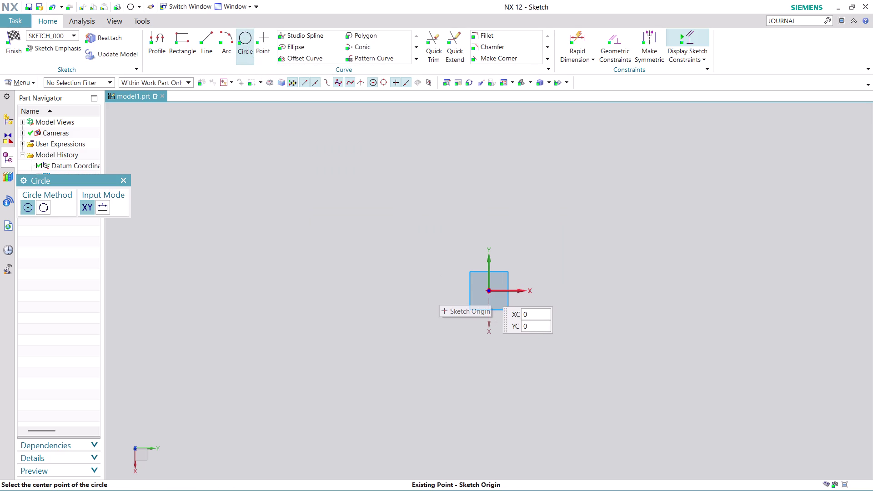
Draw an 84 mm diameter circle (entered as 42*2) centred on the sketch origin.
click(488, 289)
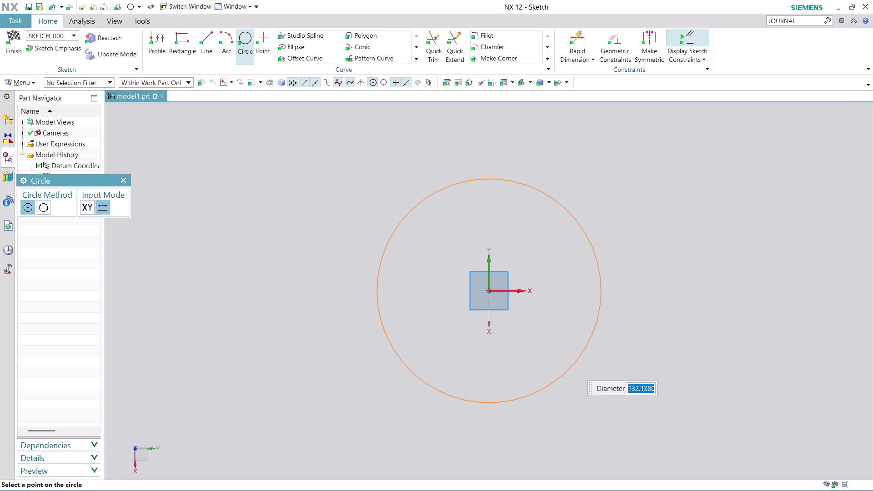
key(4)
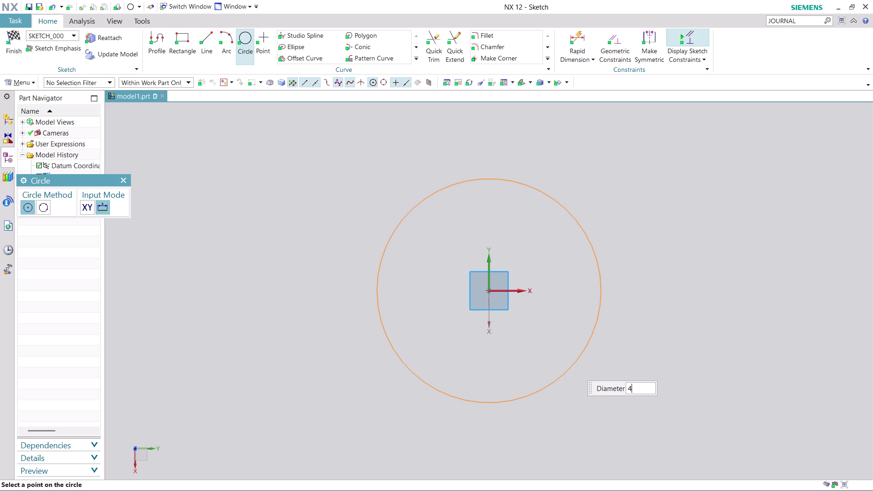
key(2)
key(asterisk)
key(2)
key(Return)
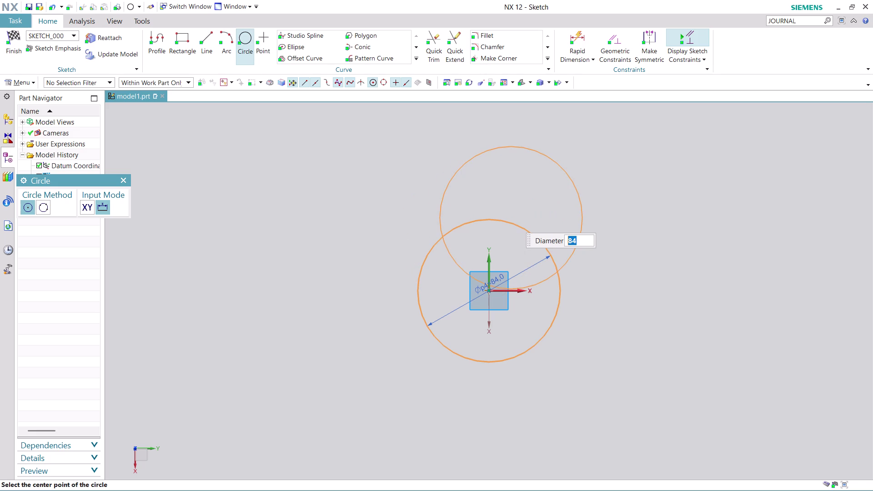
key(Escape)
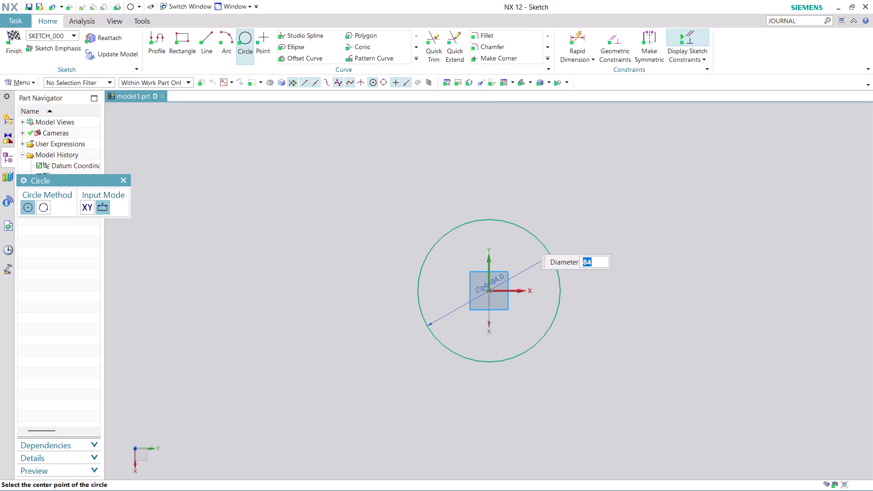
Add a concentric 28 mm circle on the large circle's centre.
click(489, 290)
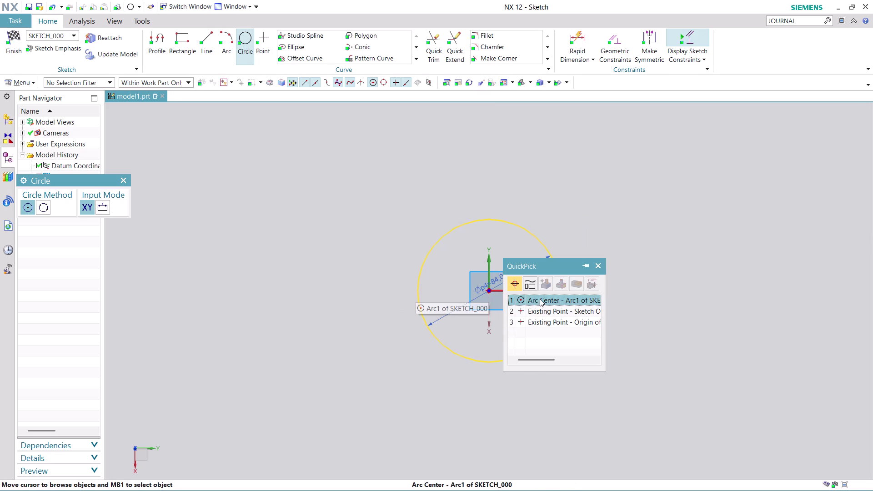
click(539, 299)
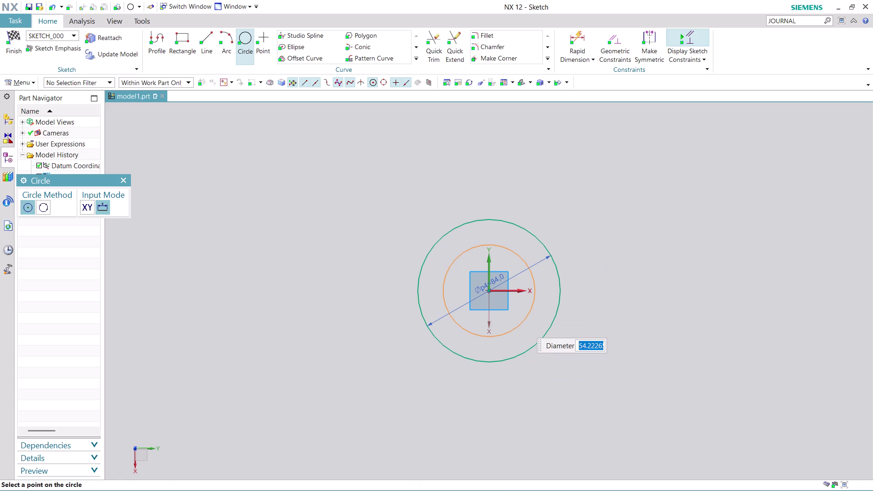
text(28)
key(Return)
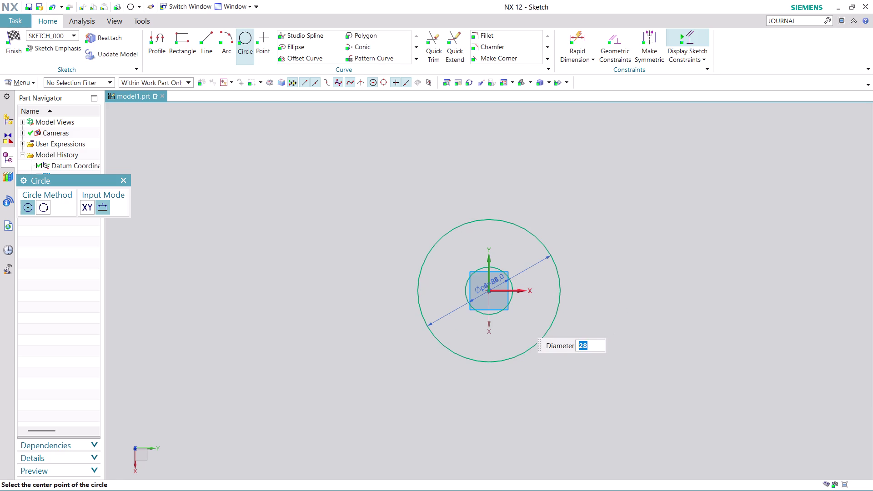
scroll(up, 3)
Place two 34 mm (17*2) circles below-left and below-right of the large circle.
scroll(up, 3)
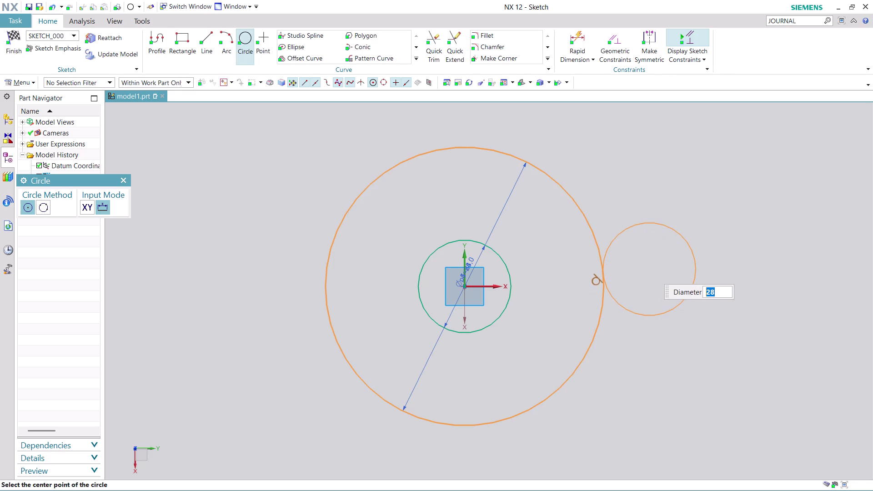
scroll(down, 3)
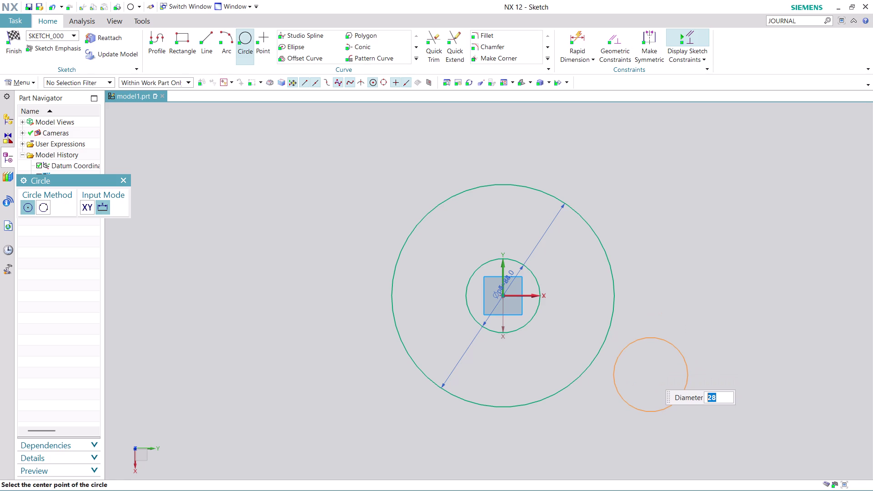
scroll(down, 3)
middle_drag(656, 372, 652, 369)
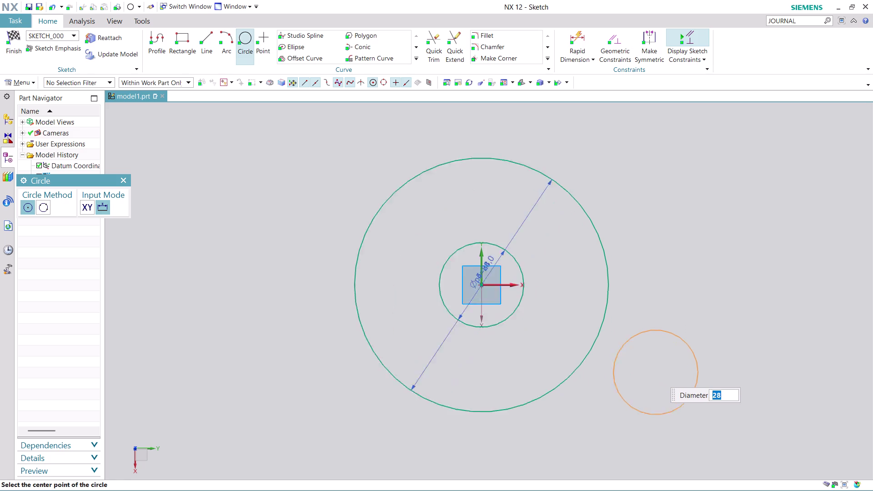
middle_drag(652, 369, 656, 366)
middle_drag(656, 365, 630, 316)
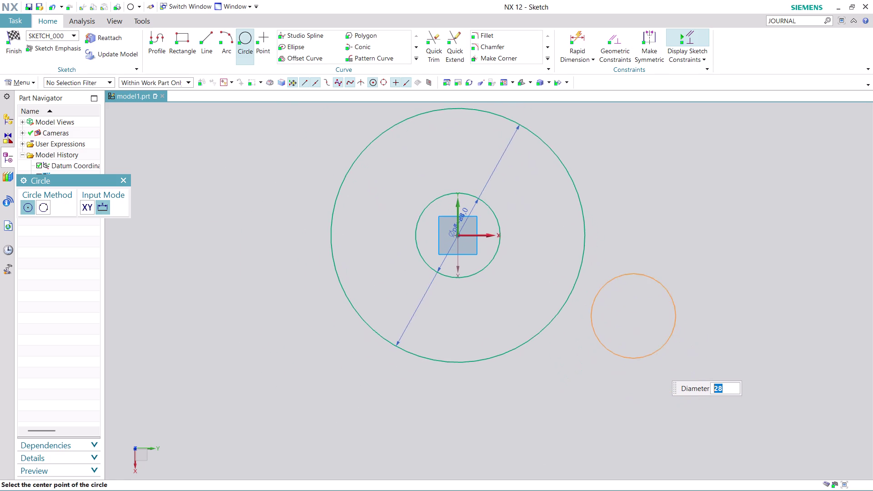
middle_drag(630, 316, 645, 266)
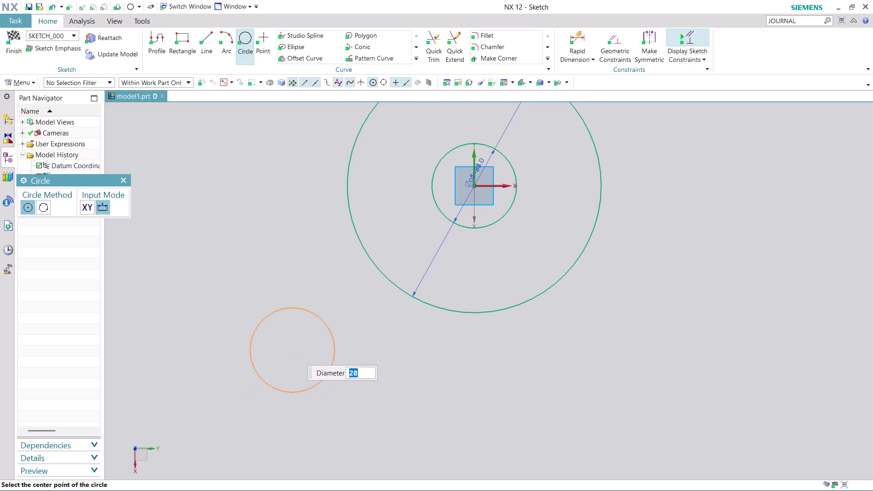
key(1)
text(7*)
key(2)
key(Return)
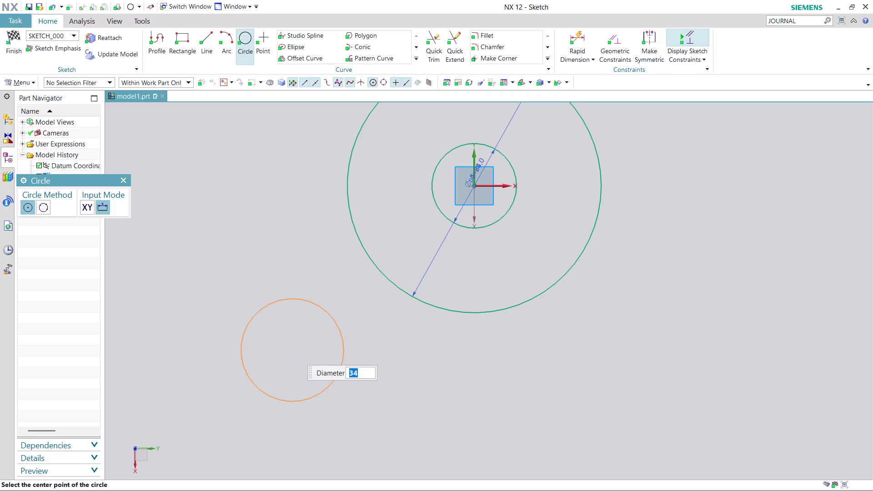
click(292, 350)
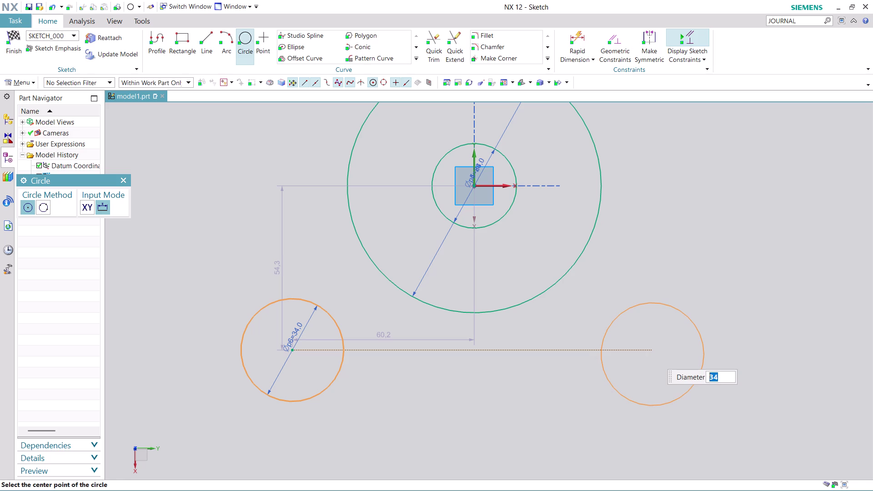
click(653, 354)
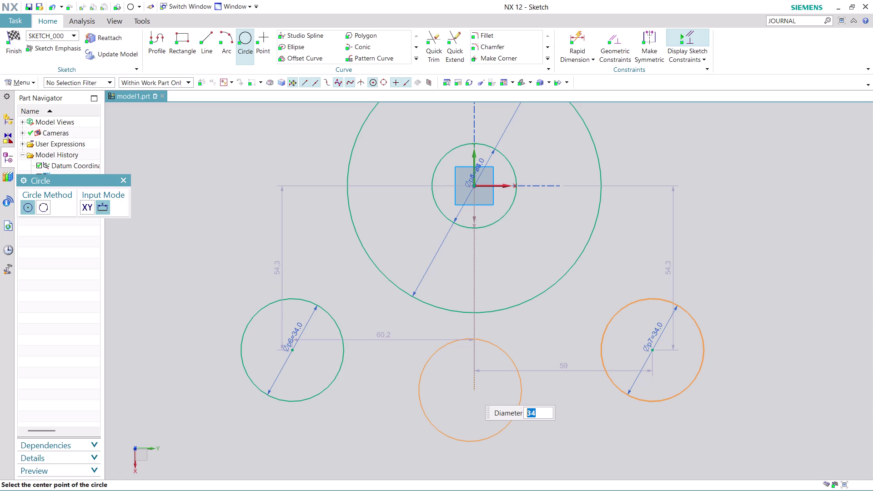
Try a 50 mm (25*2) extra bottom circle, abandon it, and recentre the view.
text(25)
text(*)
key(2)
key(Return)
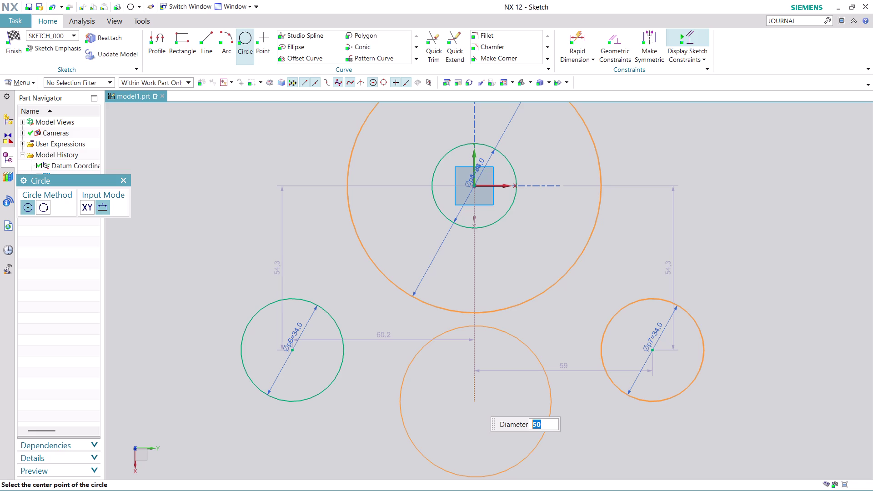
key(Escape)
scroll(down, 3)
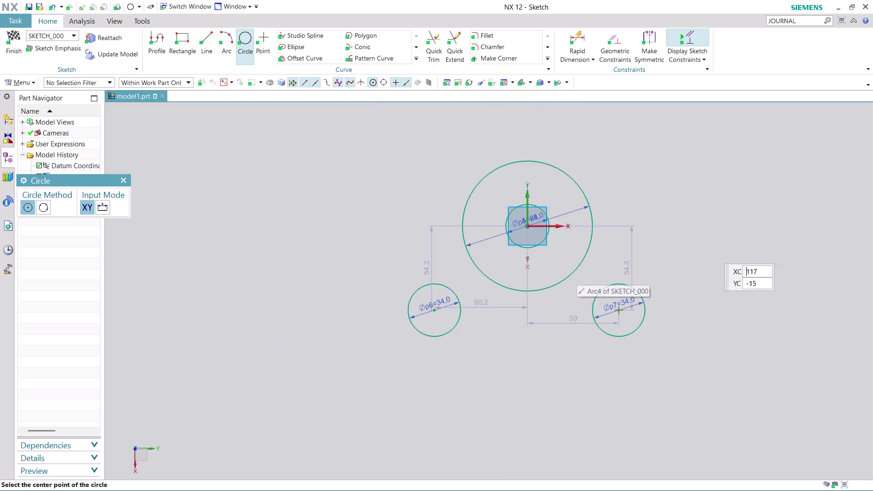
scroll(up, 3)
scroll(down, 3)
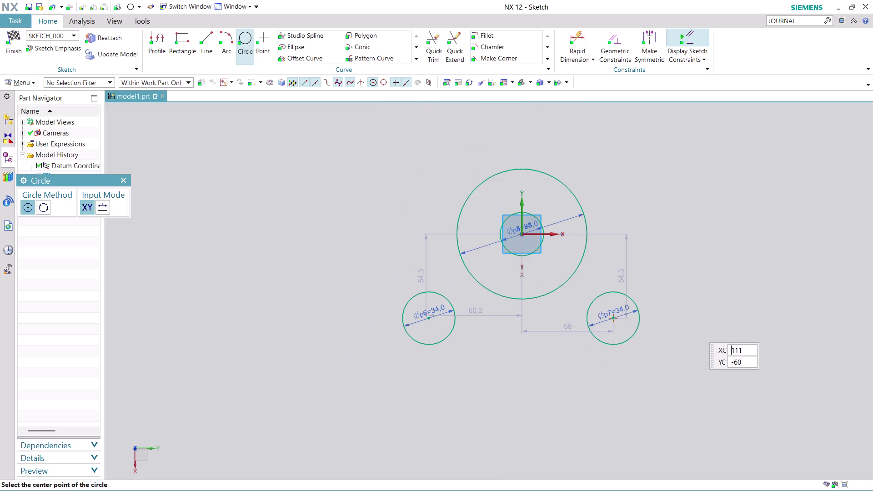
middle_drag(685, 316, 624, 280)
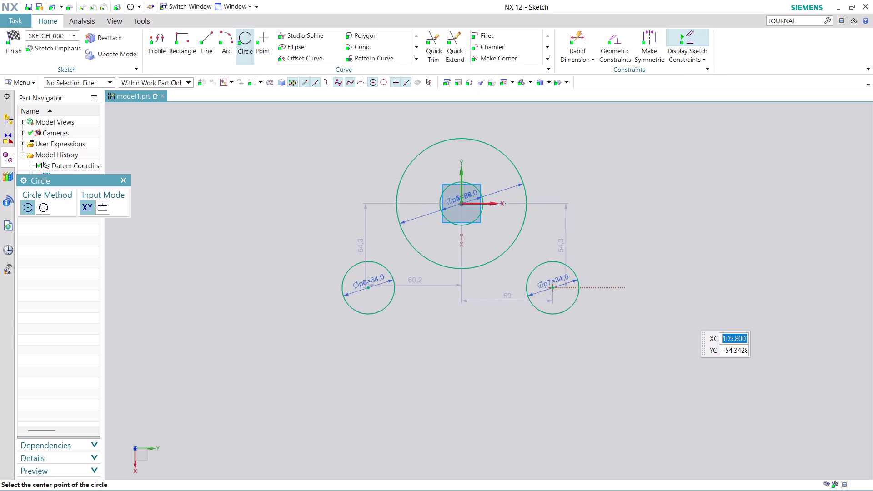
middle_drag(624, 280, 622, 292)
scroll(up, 3)
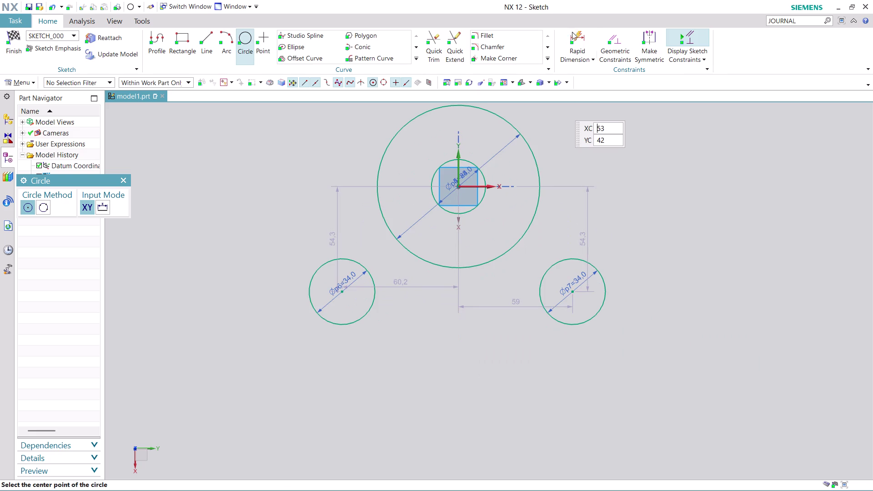
click(573, 34)
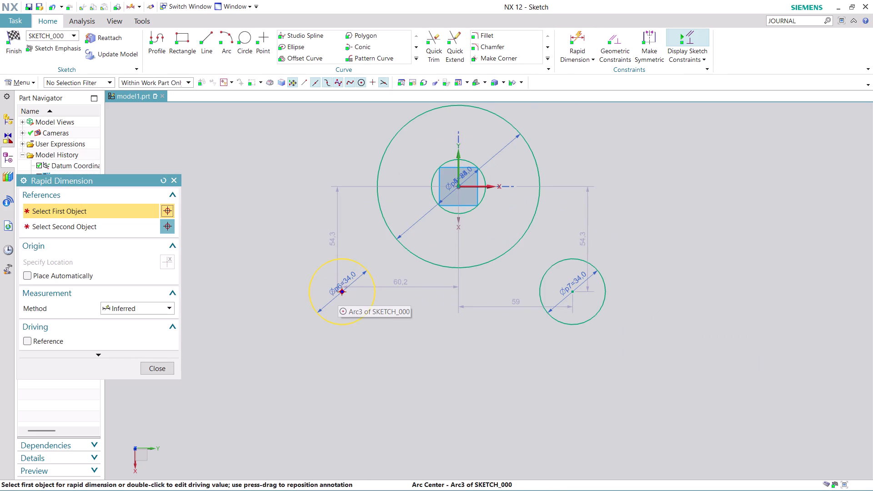
Dimension the centre spacing between the two 34 mm circles as 84.
click(340, 293)
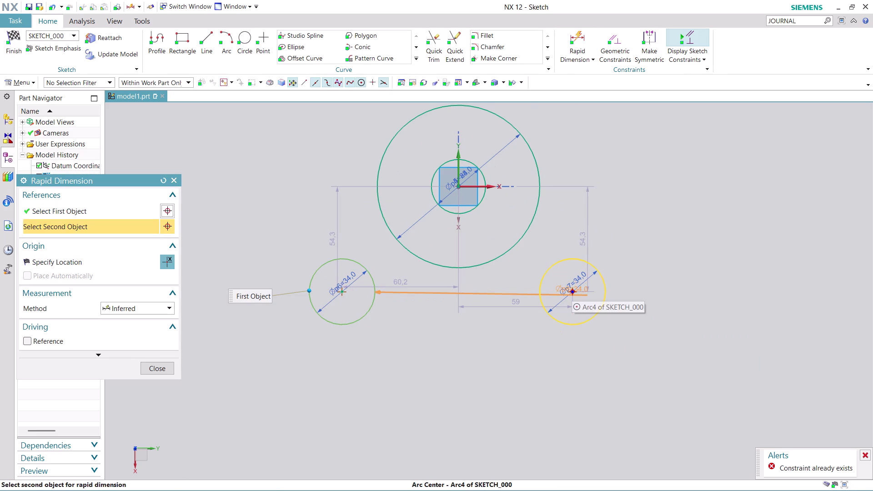
click(571, 289)
click(474, 374)
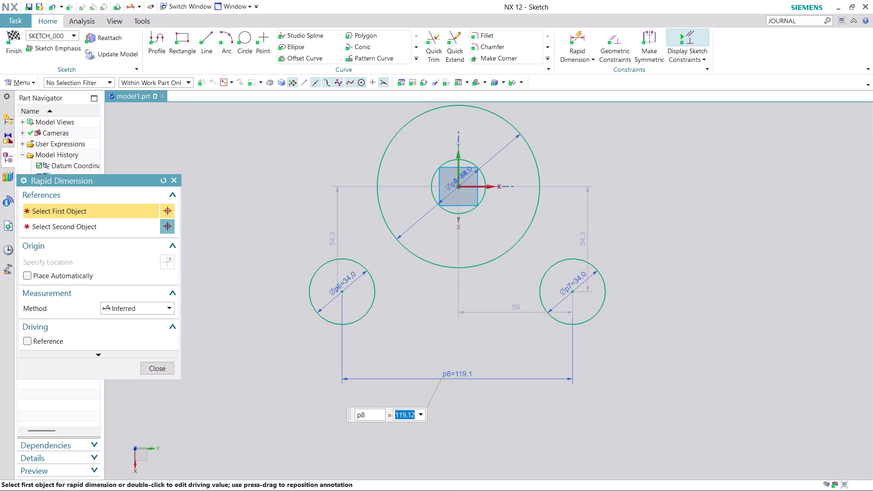
text(8)
text(4)
key(Return)
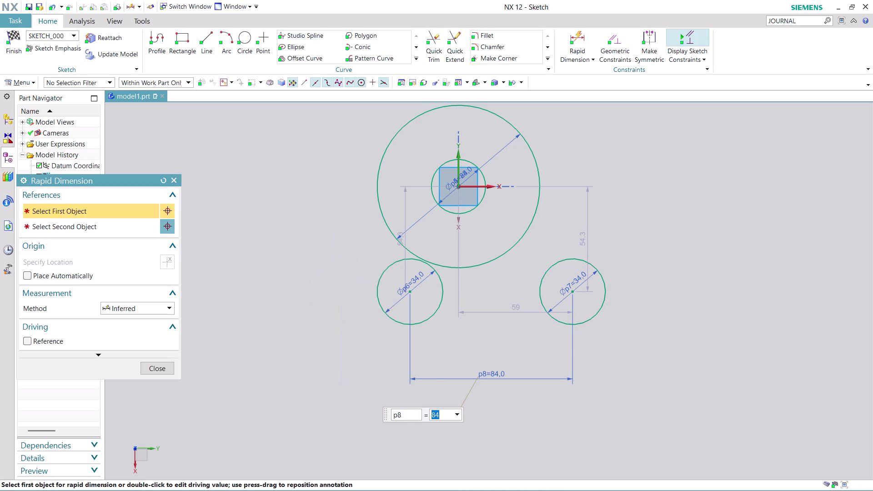
Change the 59 horizontal offset dimension to the expression 84/2.
click(512, 309)
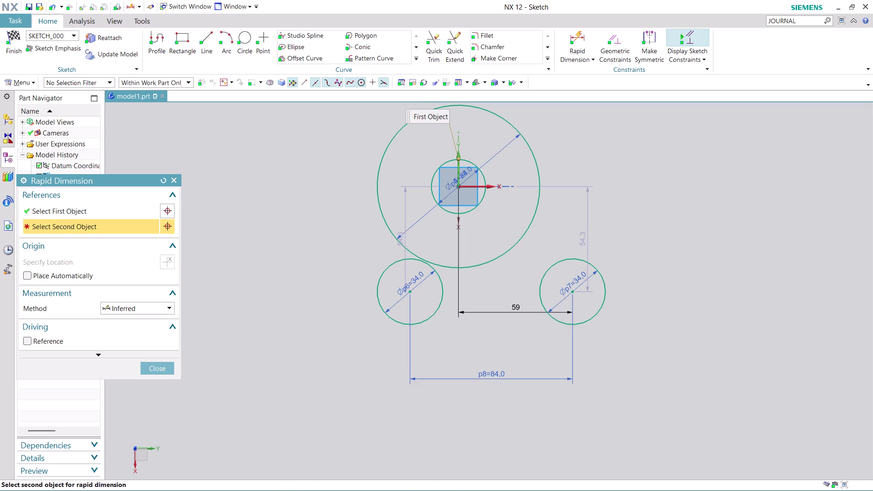
double_click(513, 308)
text(84)
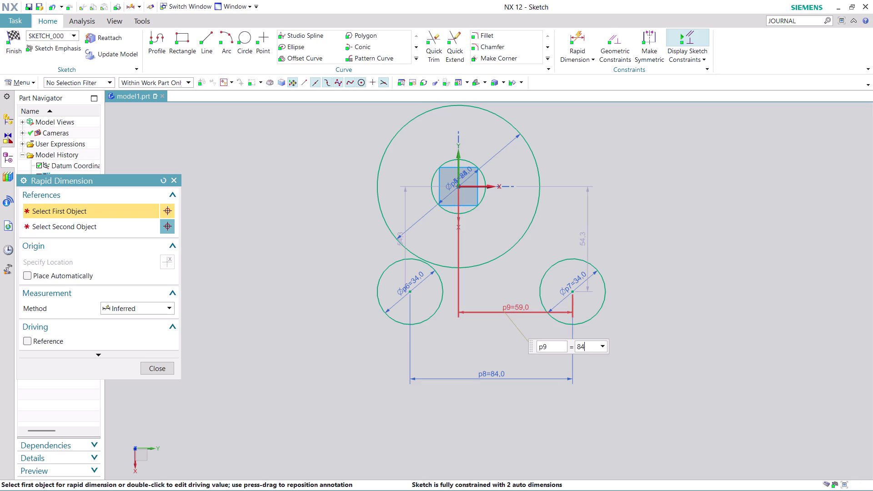
key(slash)
key(2)
key(Return)
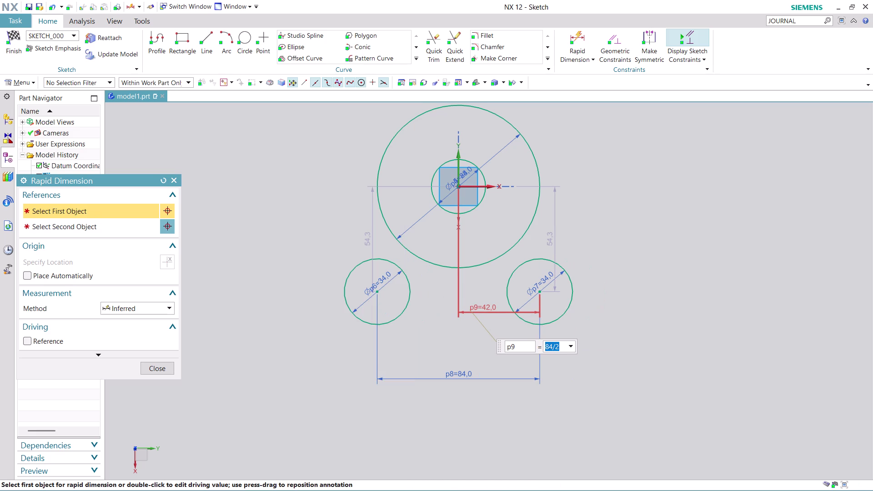
click(596, 241)
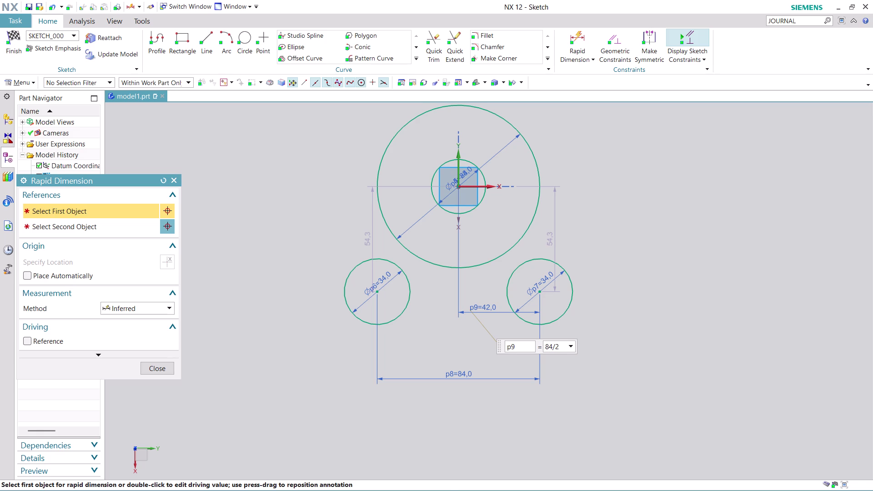
Fit the whole sketch in view and close the Rapid Dimension dialog.
scroll(up, 3)
scroll(down, 3)
middle_drag(614, 170, 612, 210)
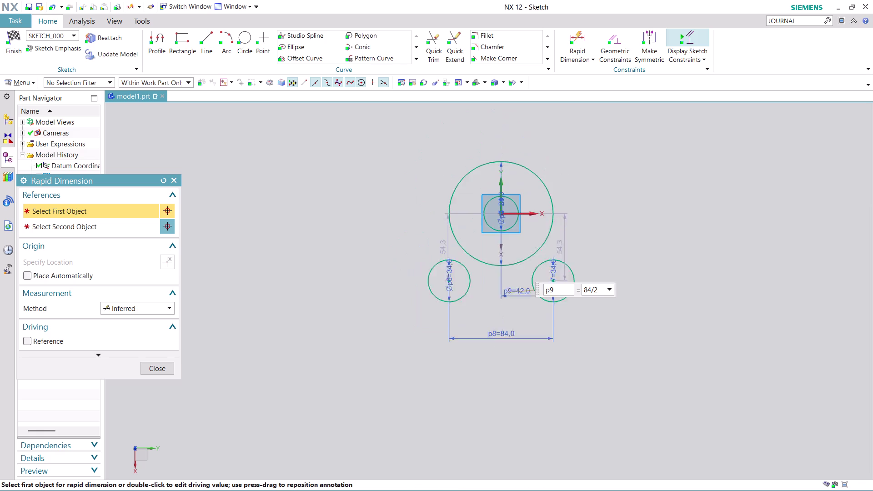
middle_drag(612, 209, 561, 214)
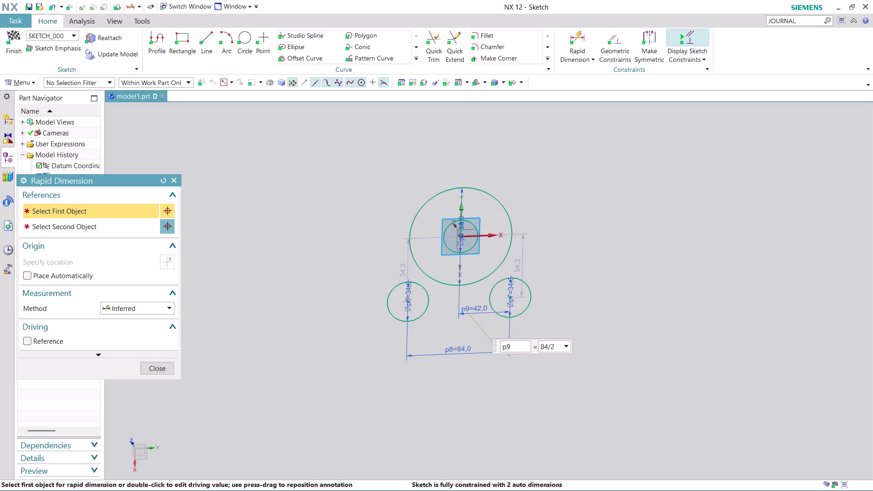
right_click(148, 449)
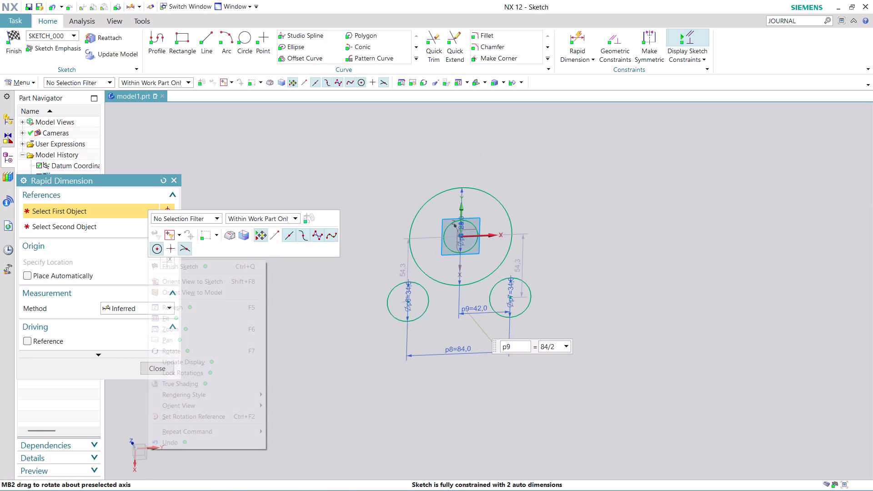
click(208, 283)
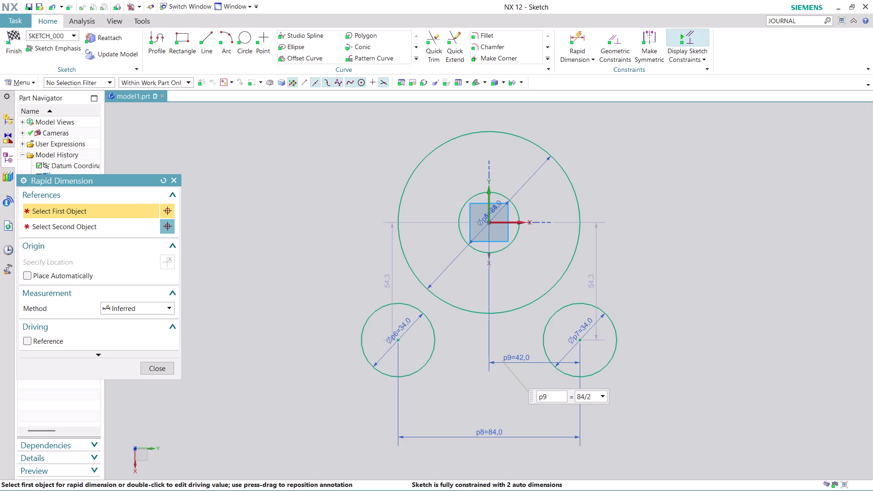
middle_drag(685, 268, 637, 269)
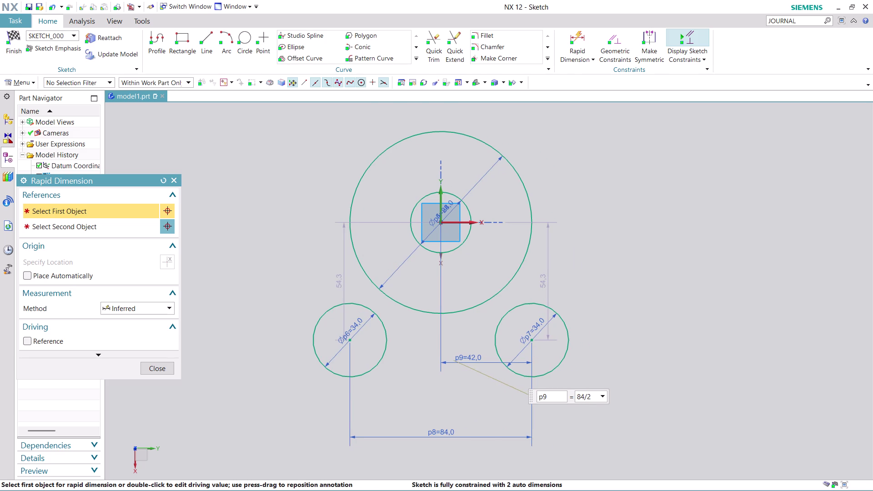
scroll(up, 3)
scroll(up, 3)
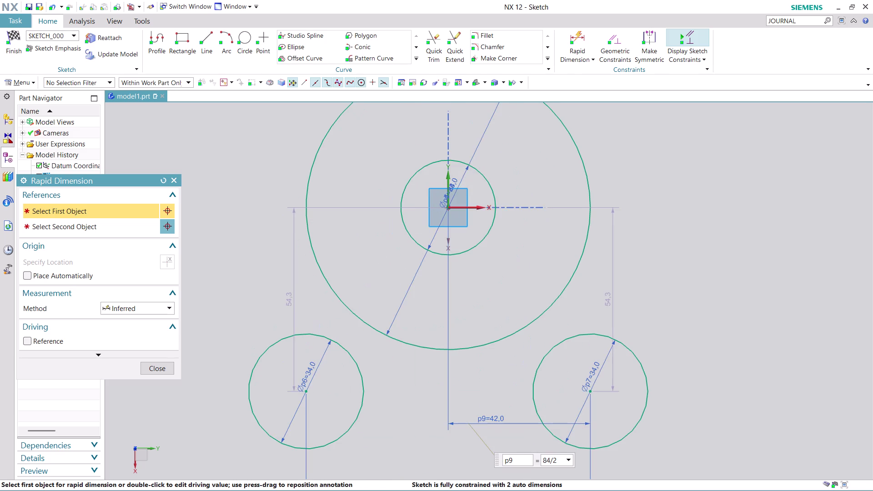
scroll(down, 3)
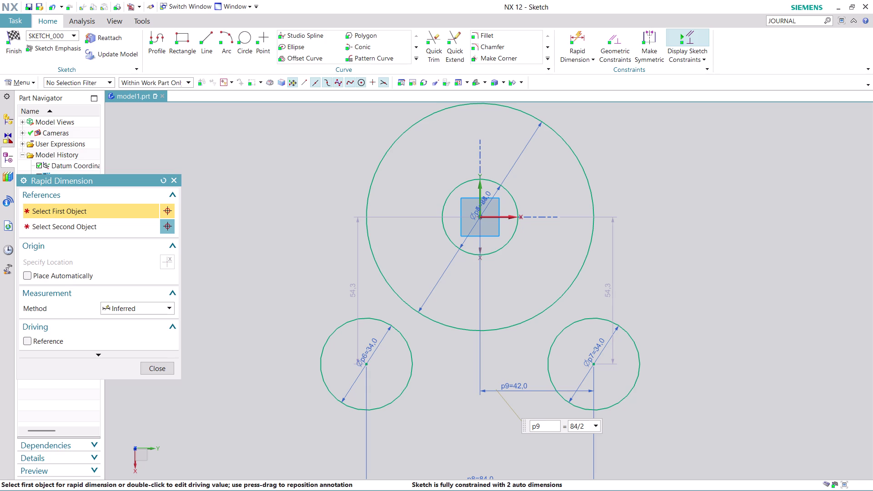
click(248, 39)
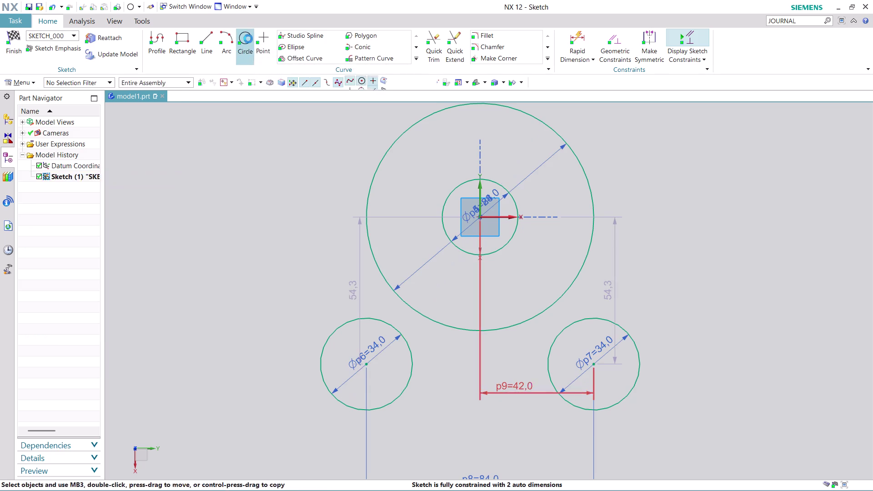
Draw a 20 mm hole circle at the right lower boss centre.
click(367, 363)
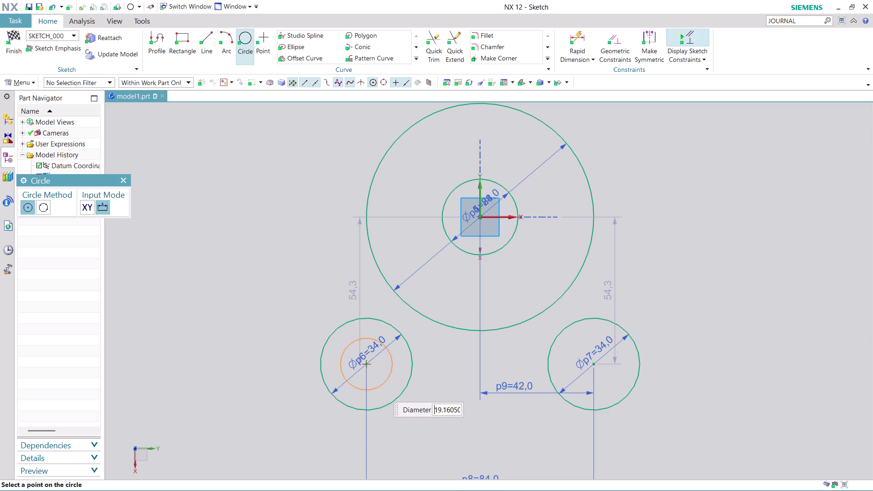
text(20)
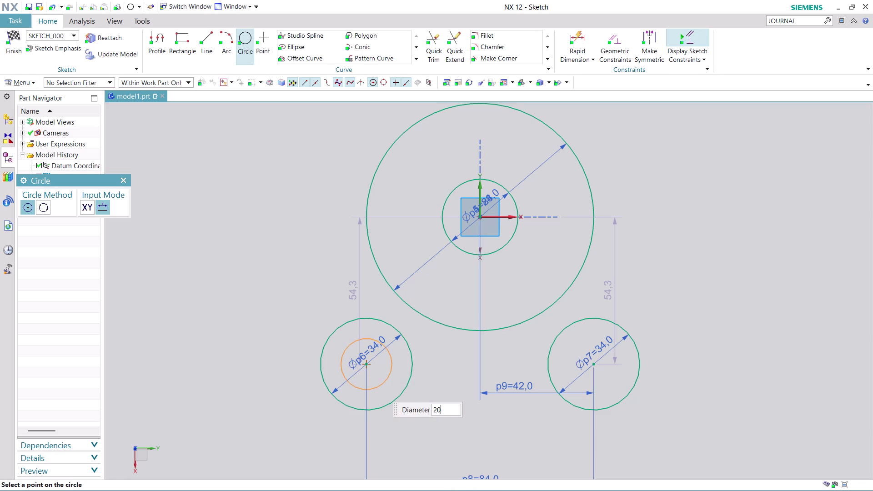
key(Return)
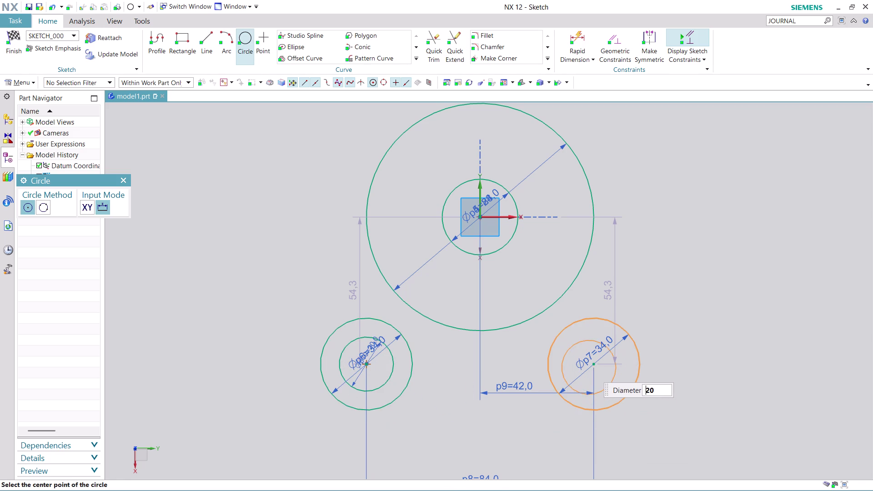
click(593, 364)
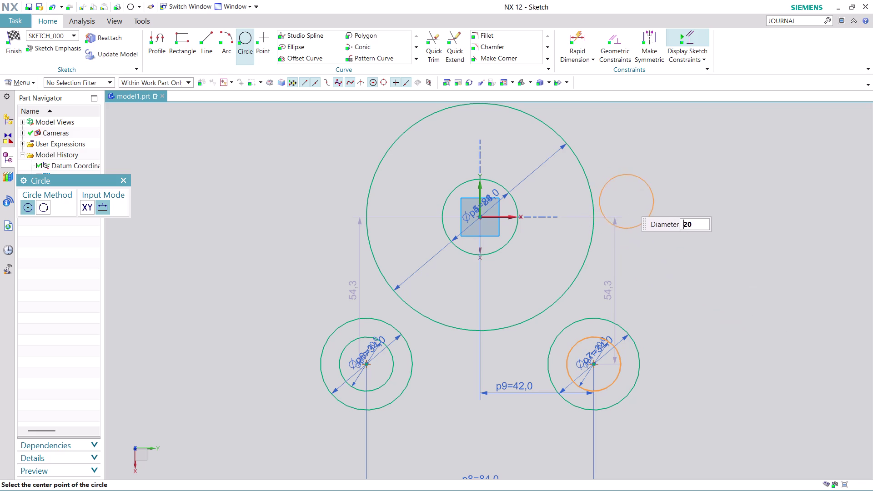
Reframe the view and set the next circle diameter to 22 mm.
scroll(up, 3)
scroll(down, 3)
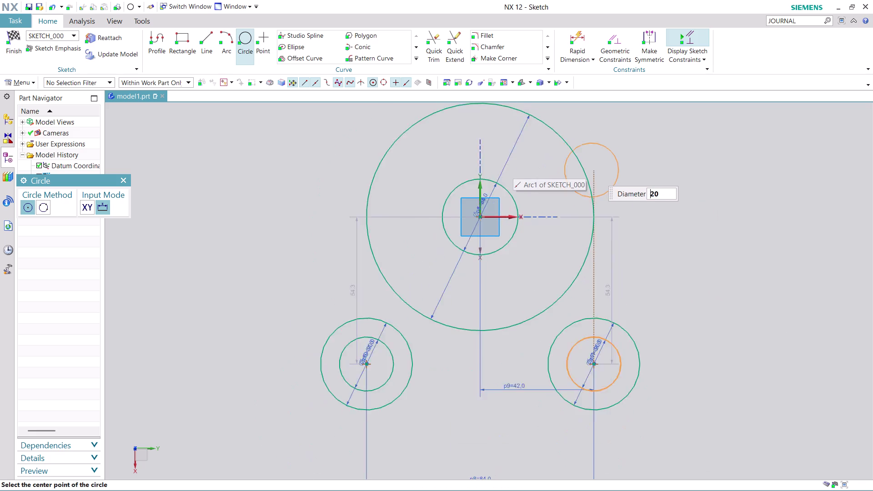
scroll(down, 3)
middle_drag(673, 180, 609, 229)
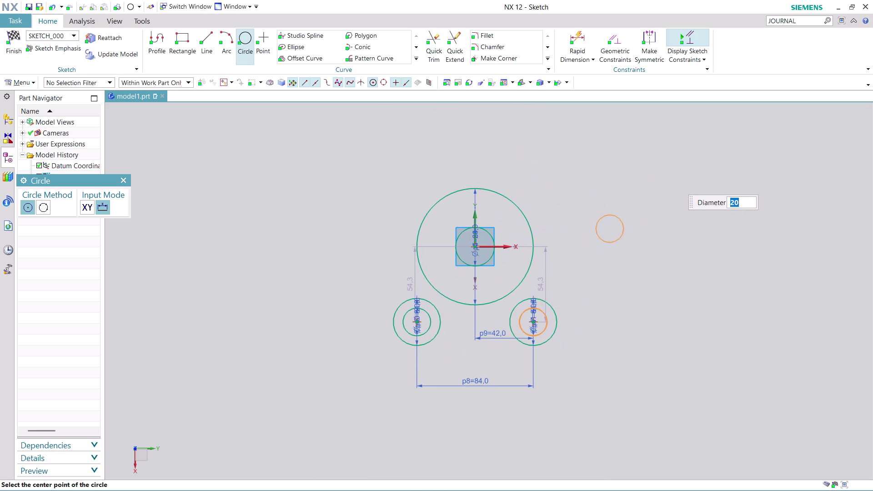
middle_drag(610, 229, 609, 229)
scroll(up, 3)
scroll(up, 3)
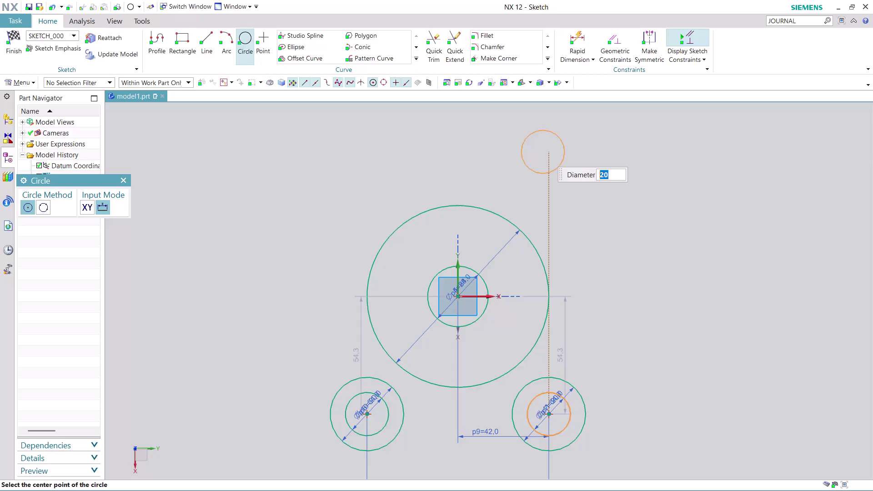
text(22)
key(Return)
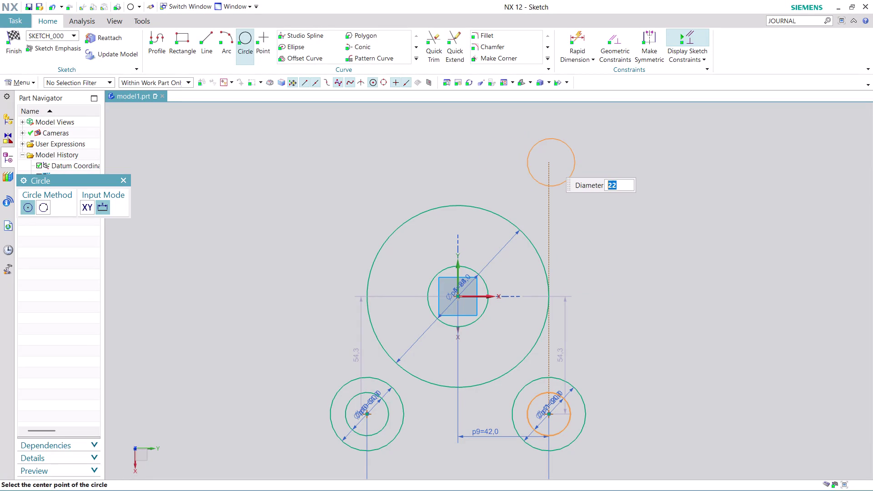
Place 22 mm circles above-right and above-left, then dimension from the top-left centre.
click(518, 155)
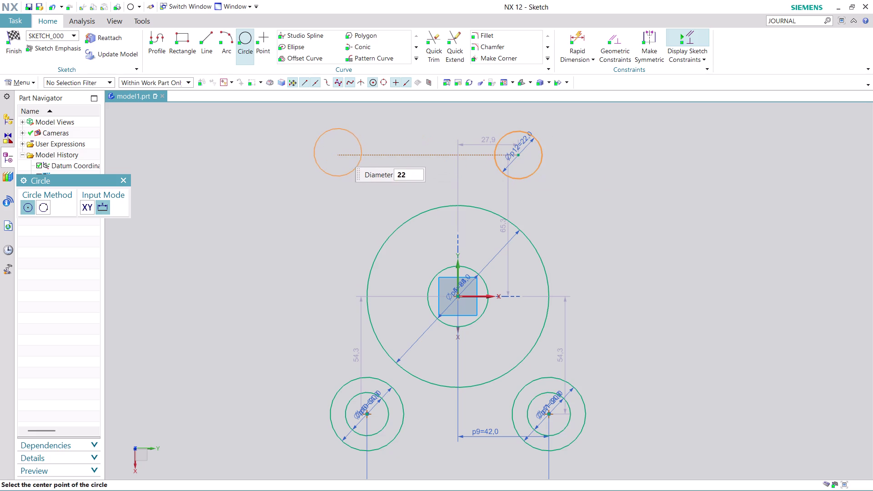
click(384, 152)
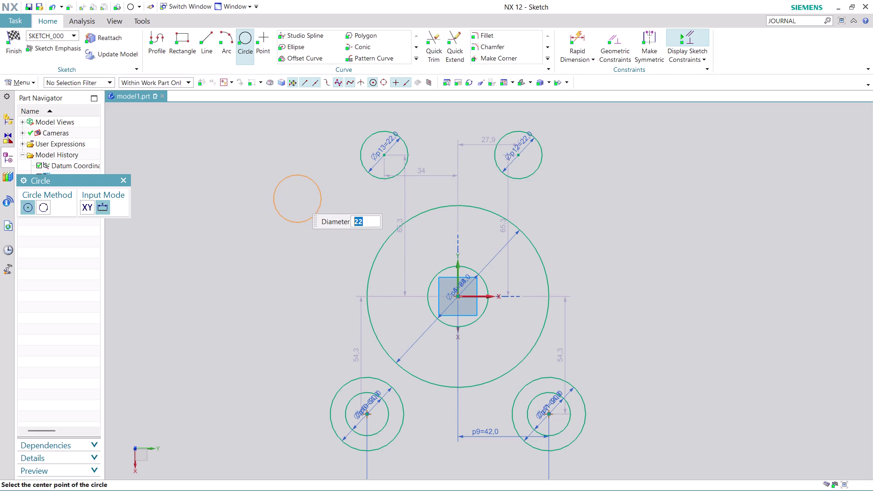
key(Escape)
key(Escape)
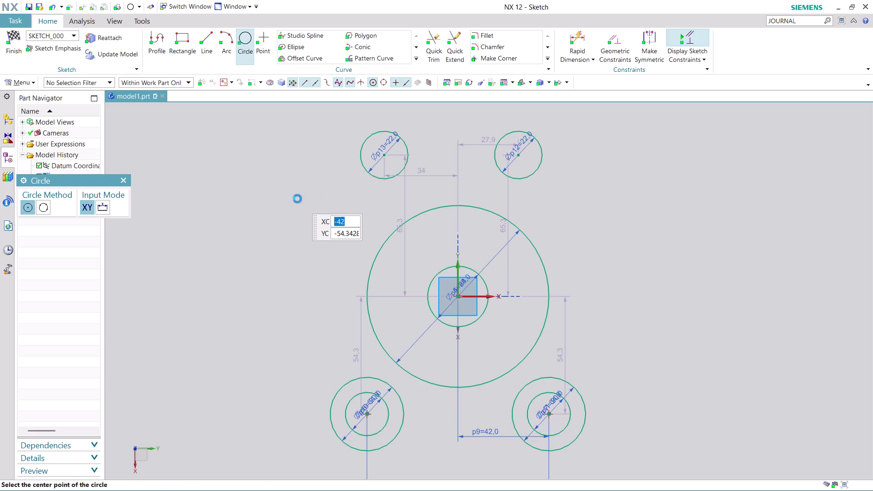
click(585, 39)
click(385, 154)
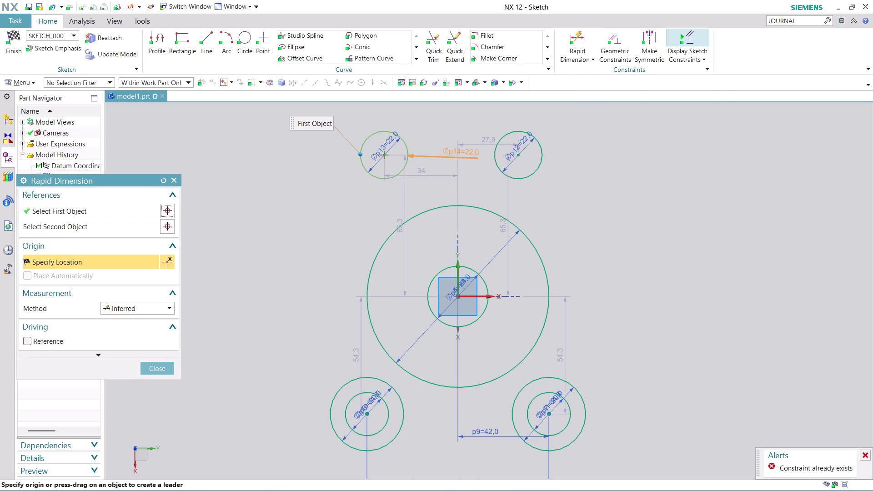
Dimension the spacing between the upper circle centres as 62.
click(519, 157)
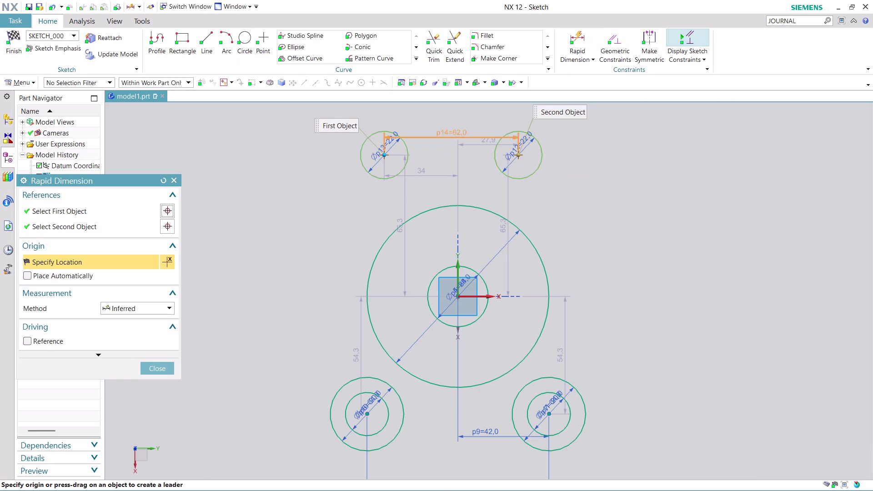
click(450, 110)
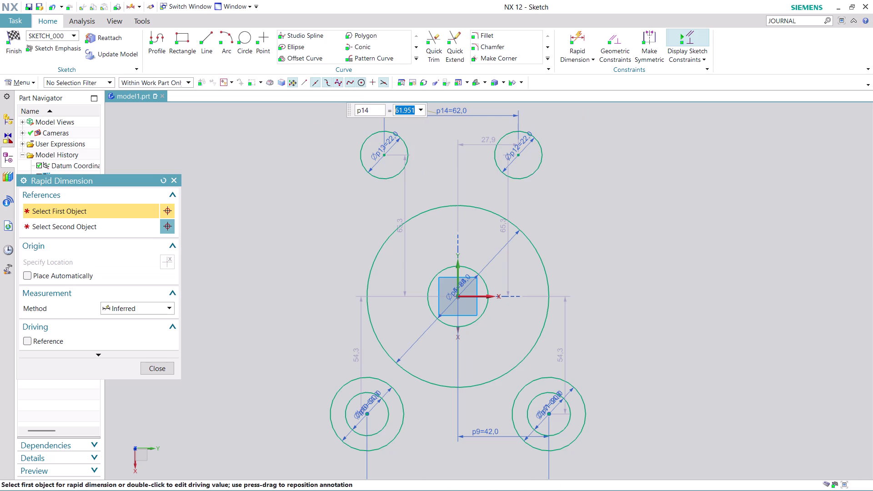
text(62)
key(Return)
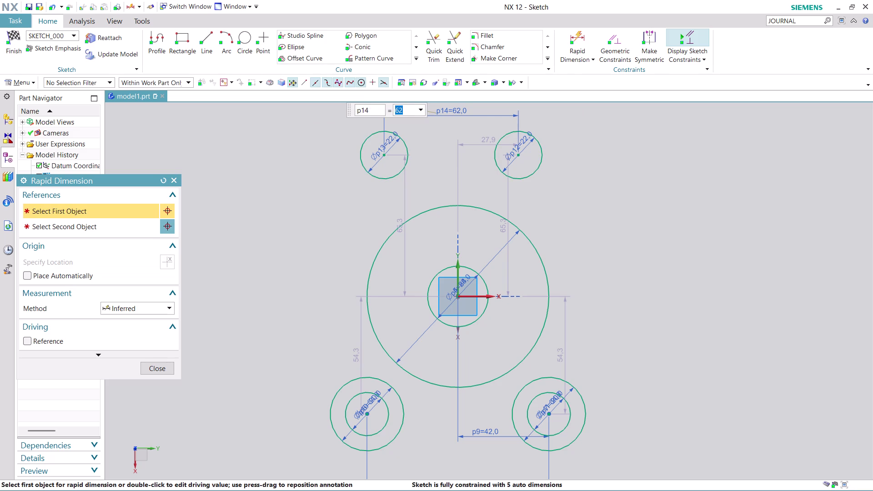
key(Escape)
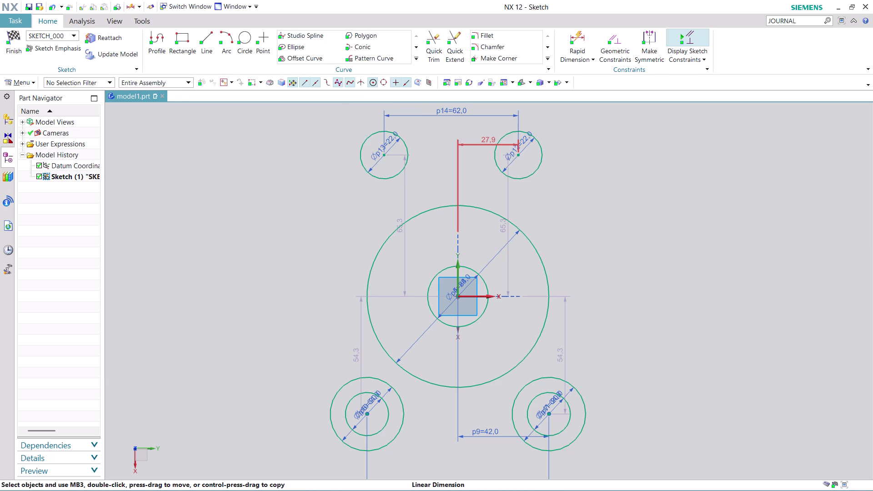
Change the 27.9 offset of the right upper circle to 62/2.
double_click(480, 140)
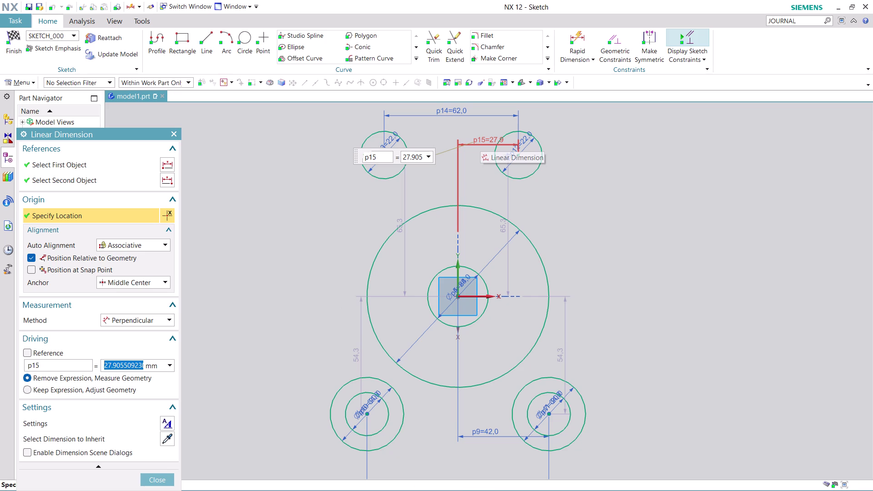
text(62)
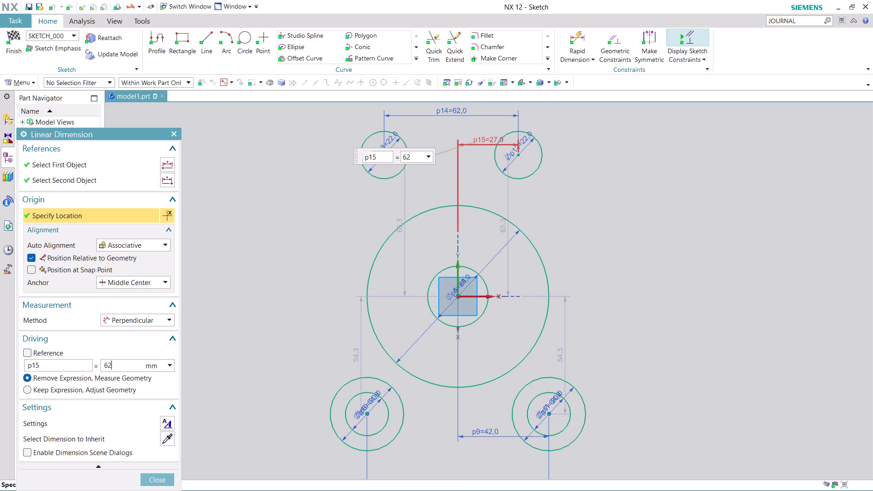
text(/)
key(2)
key(Return)
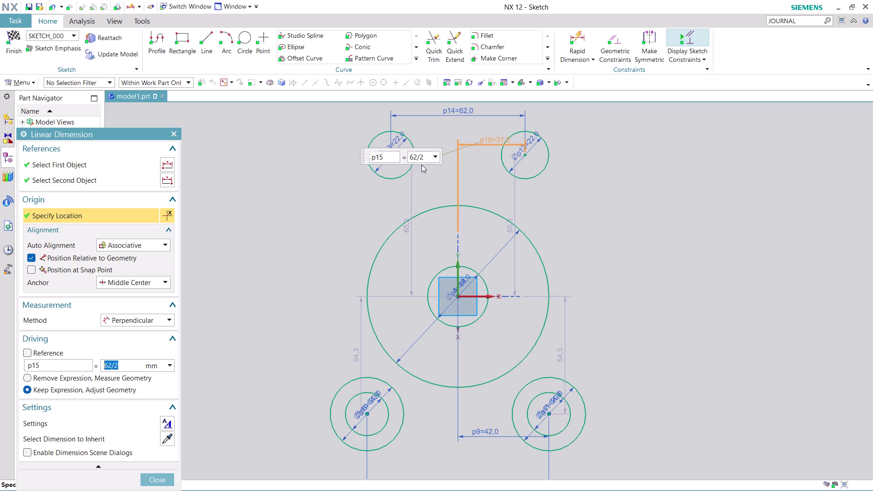
click(160, 479)
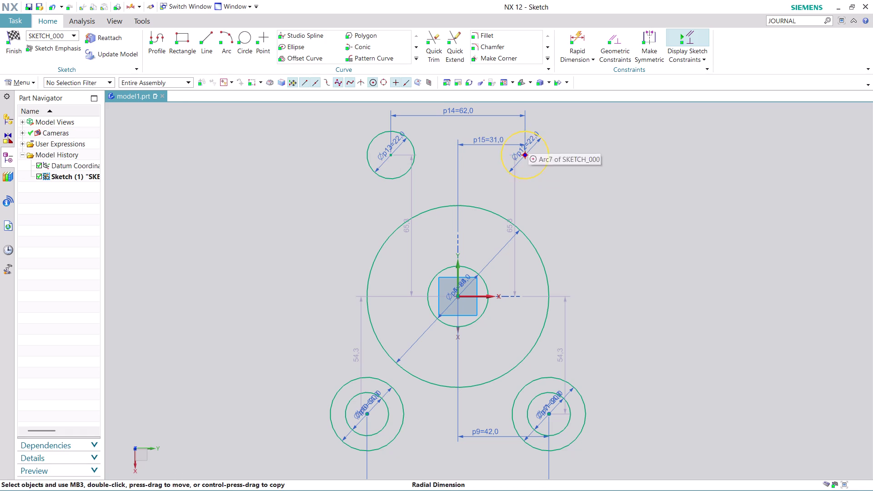
click(587, 34)
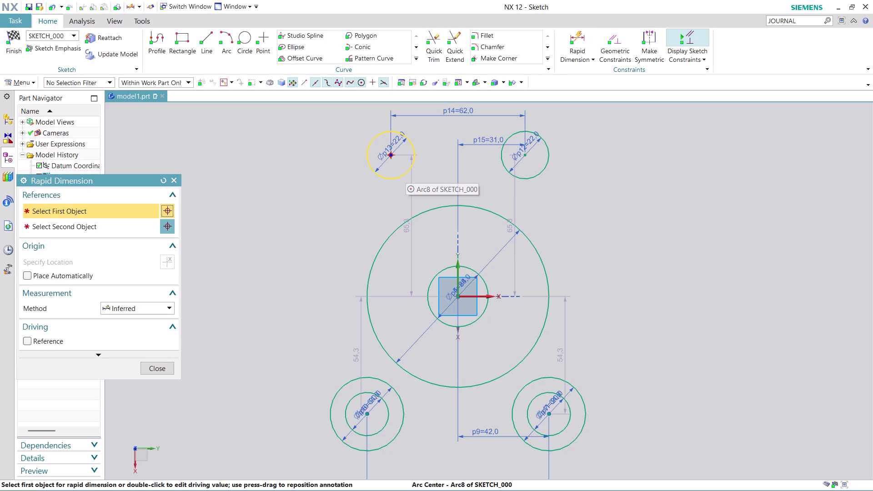
Try a 90 mm vertical spacing between the left bosses, then undo it.
click(390, 154)
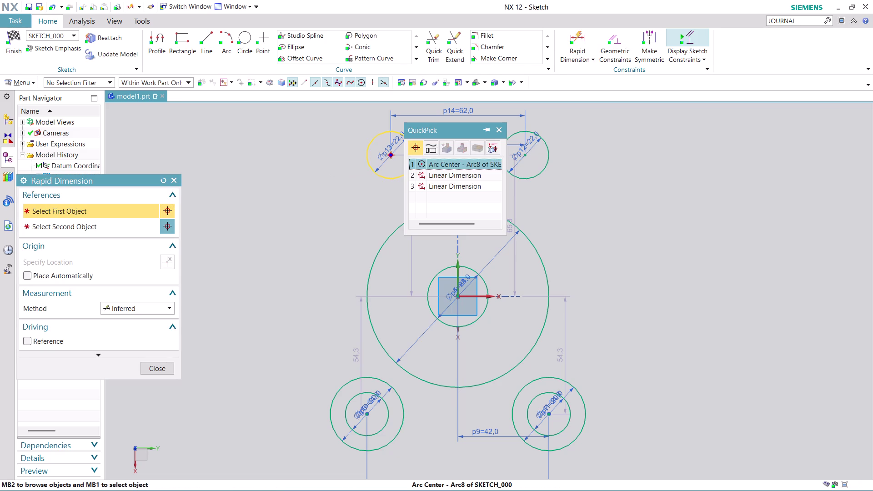
click(455, 163)
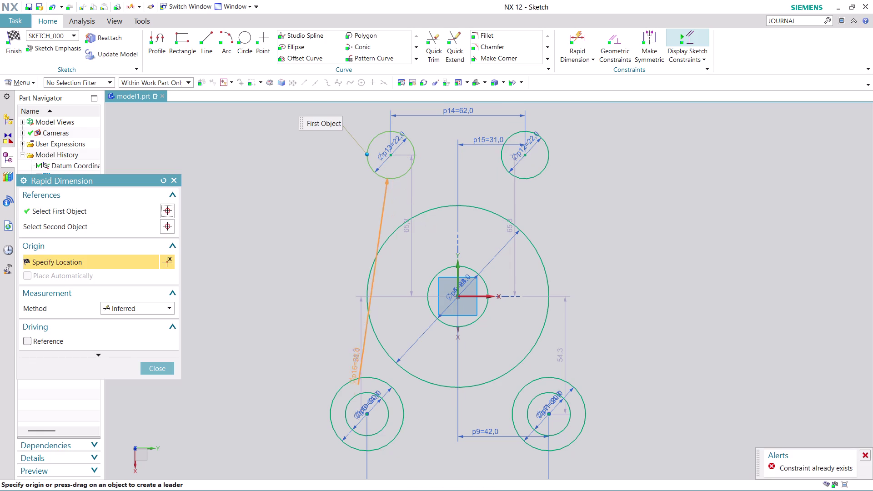
click(367, 416)
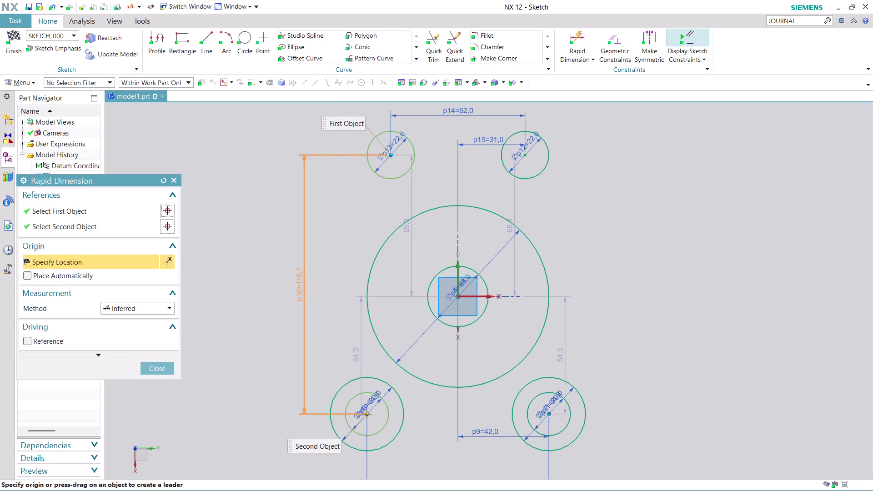
click(292, 309)
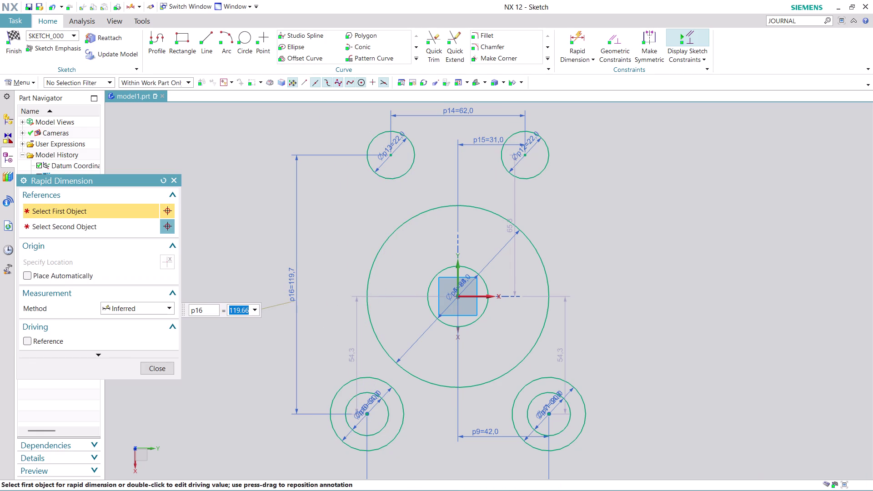
text(90)
key(Return)
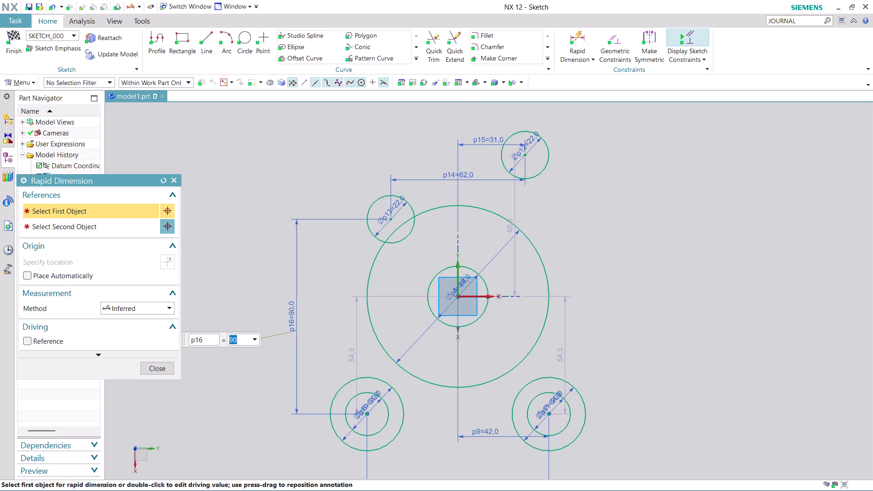
key(ctrl+z)
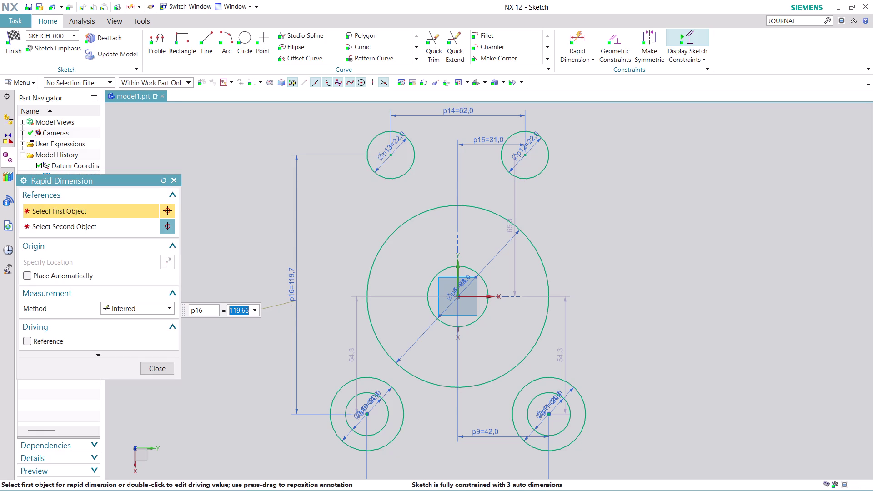
key(ctrl+z)
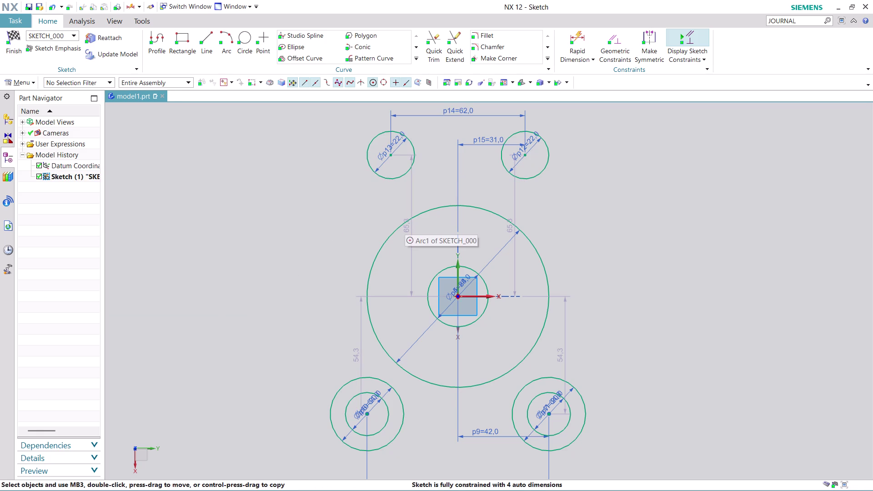
double_click(408, 227)
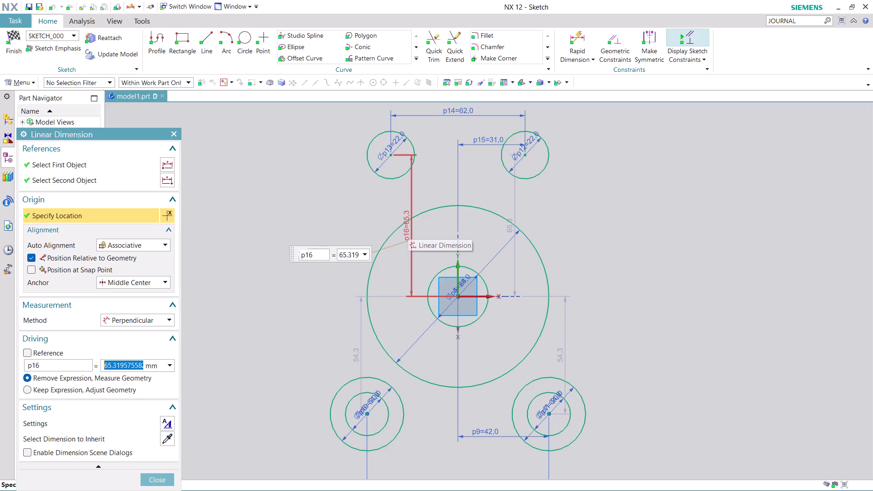
Enter 48 for the vertical dimensions of the top-left and top-right circles.
text(4)
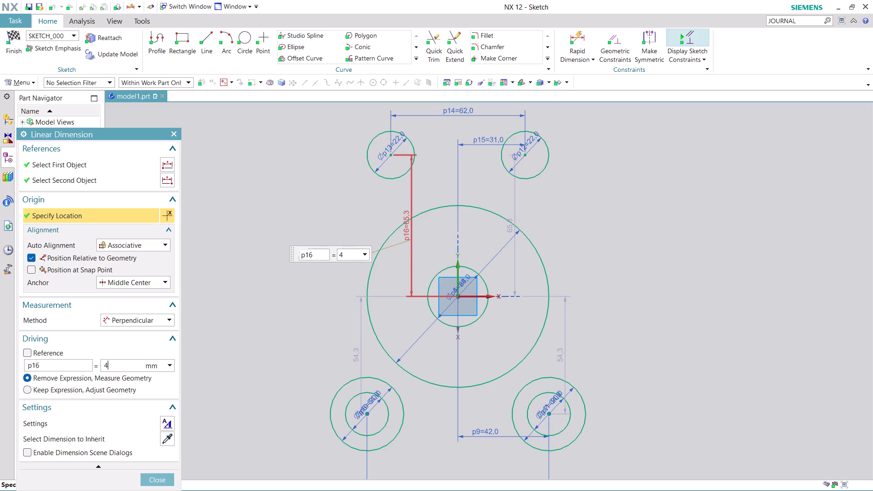
text(8)
key(Return)
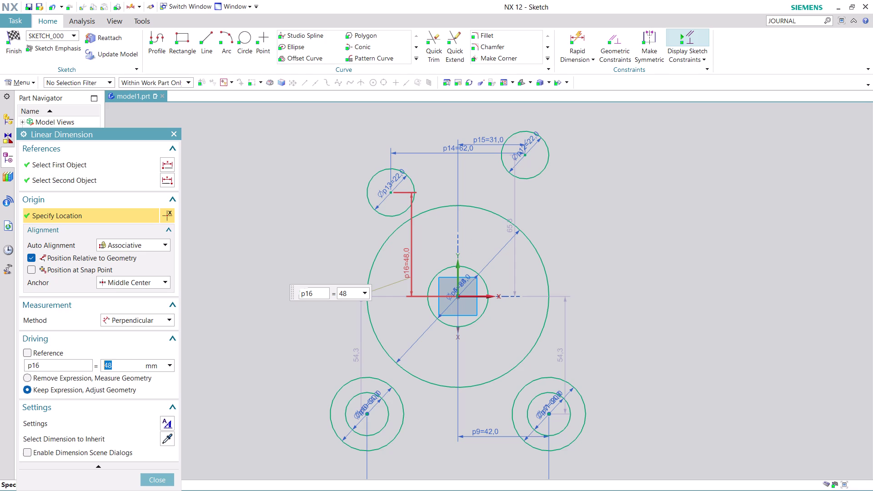
double_click(509, 224)
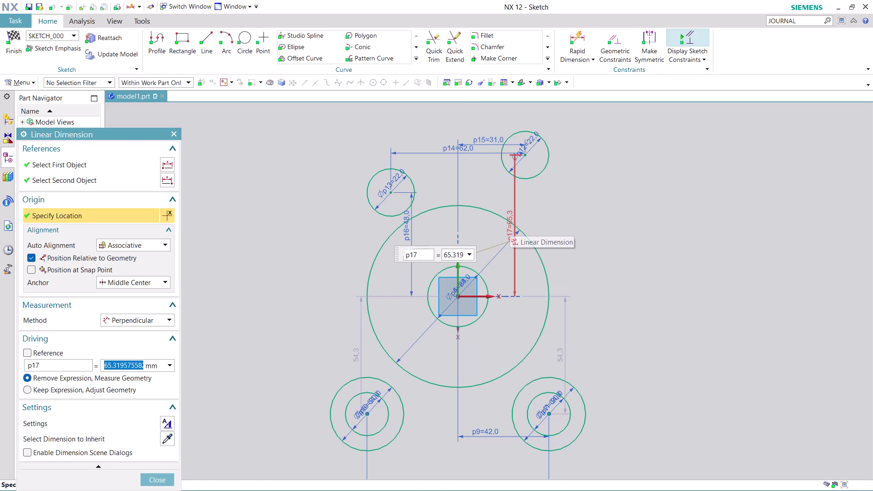
text(48)
key(Return)
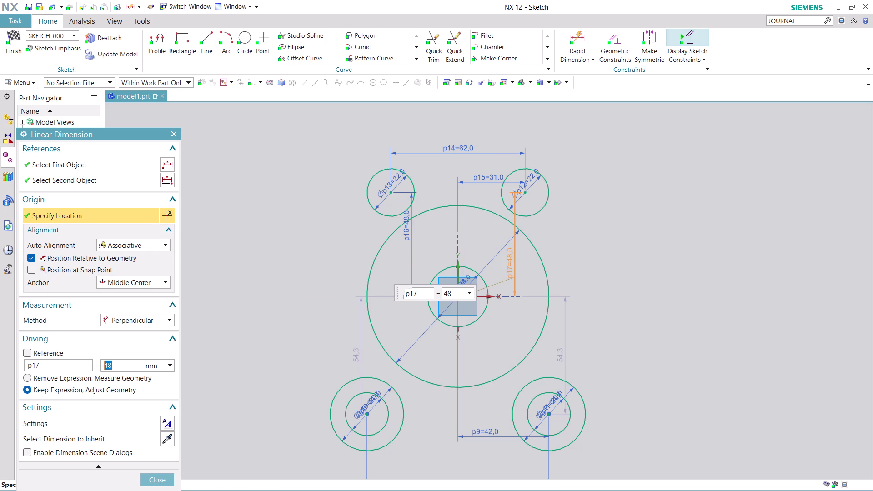
double_click(357, 357)
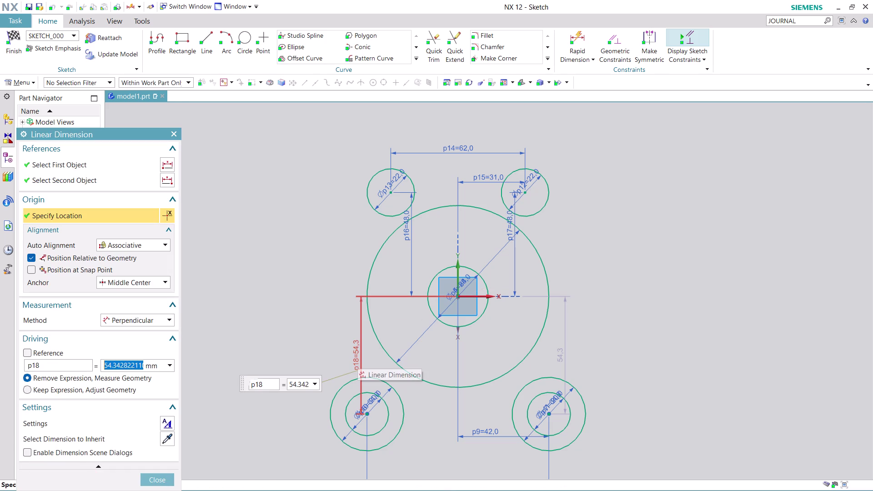
Set both bottom boss offsets (p18, p19) to the expression 90-48.
key(9)
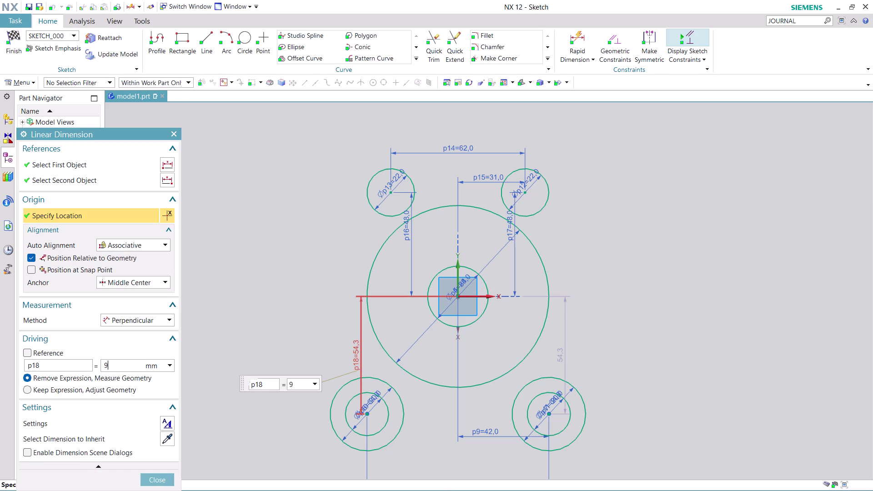
text(0-)
text(48)
key(Return)
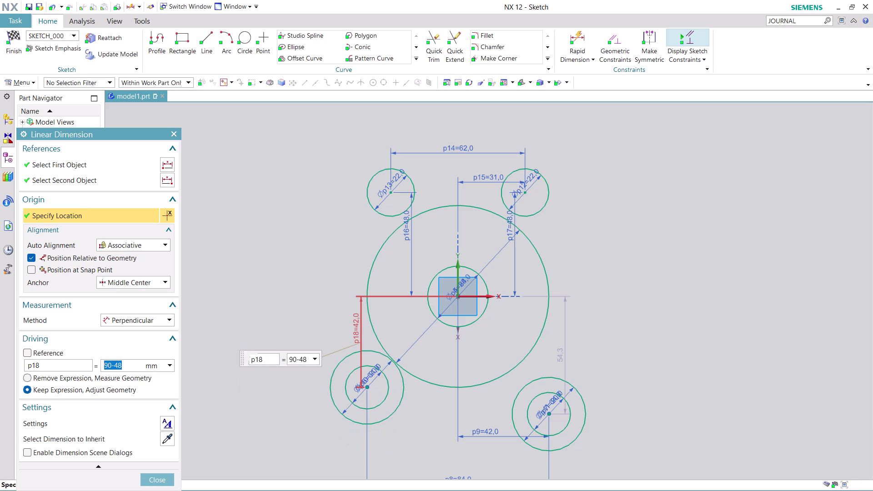
double_click(568, 357)
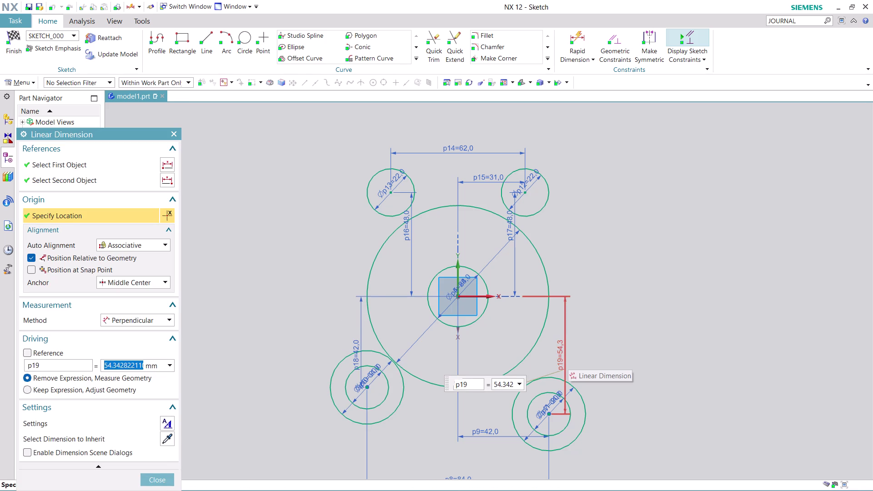
text(90)
key(minus)
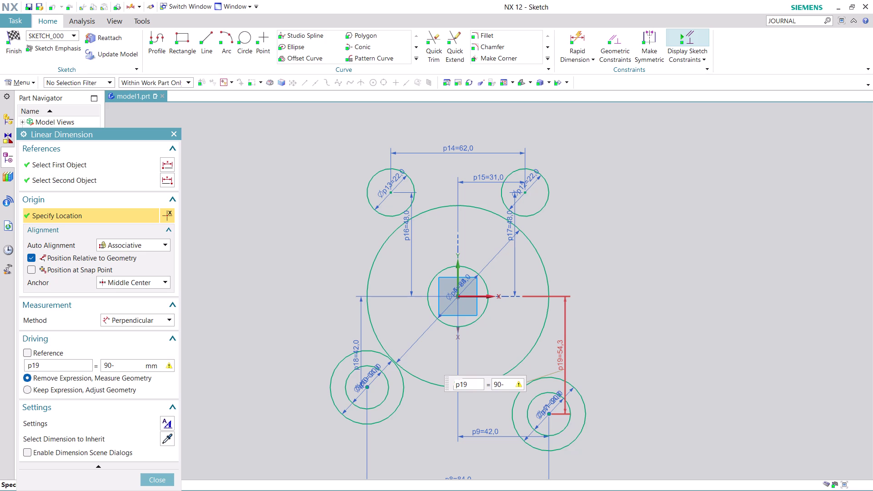
text(48)
key(Return)
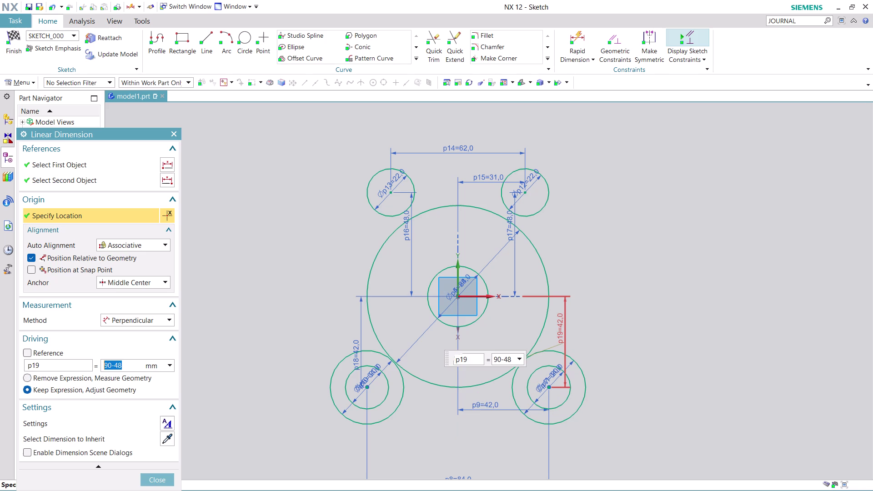
Recentre the sketch and close the Linear Dimension dialog.
scroll(down, 3)
scroll(up, 3)
scroll(up, 3)
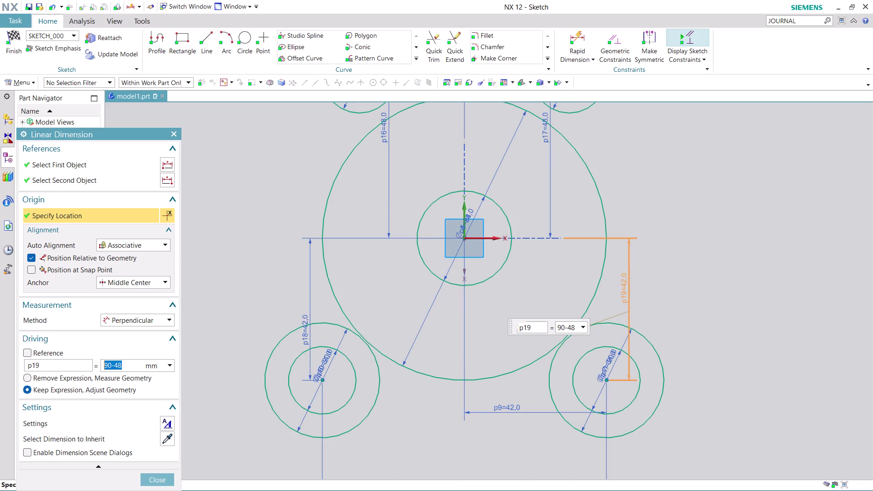
scroll(down, 3)
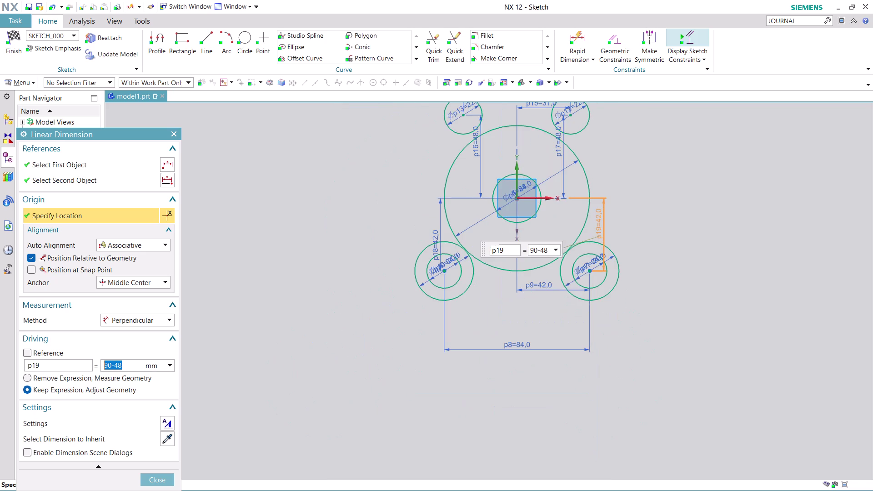
scroll(up, 3)
scroll(down, 3)
middle_drag(619, 150, 598, 171)
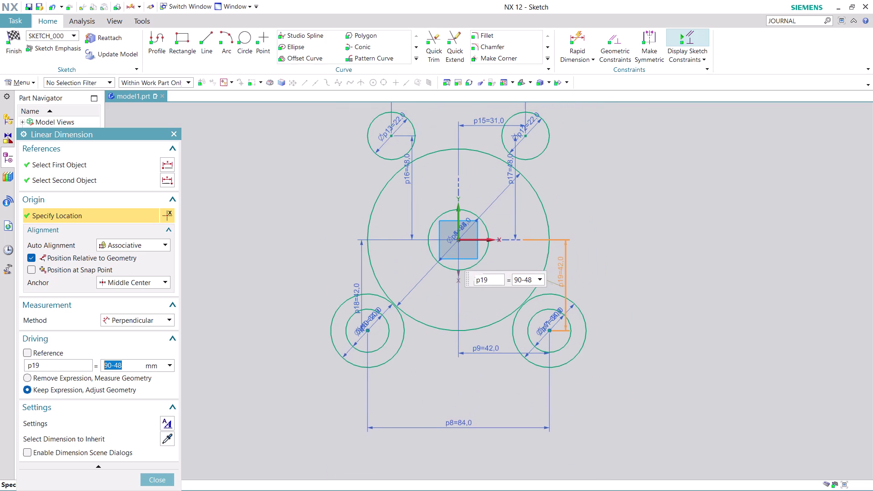
middle_drag(597, 170, 567, 194)
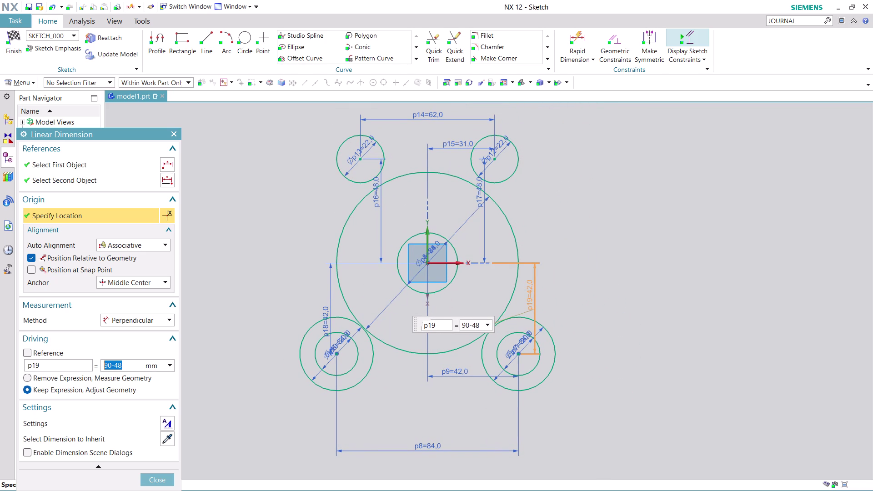
click(163, 476)
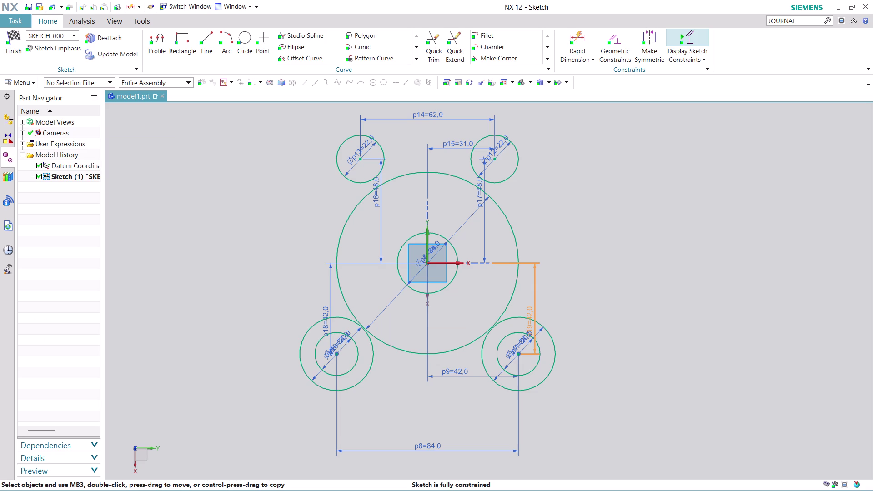
click(242, 36)
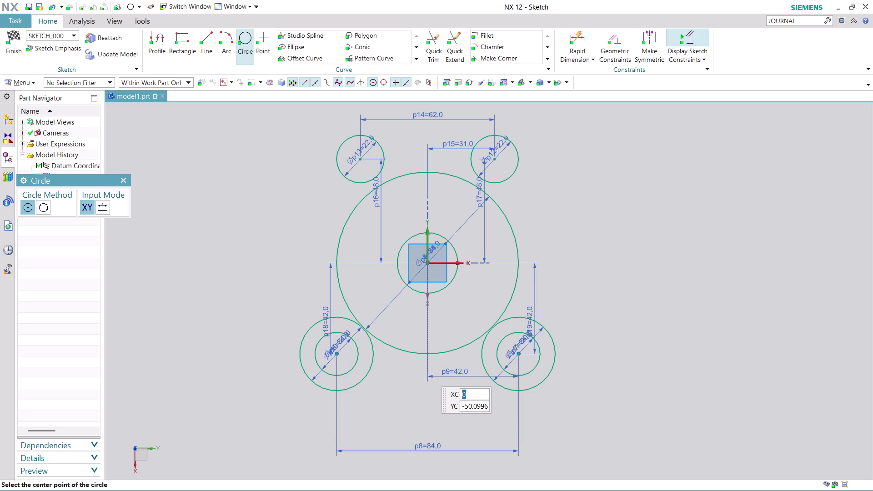
Place a 50 mm diameter circle on the vertical axis below the large circle.
click(426, 371)
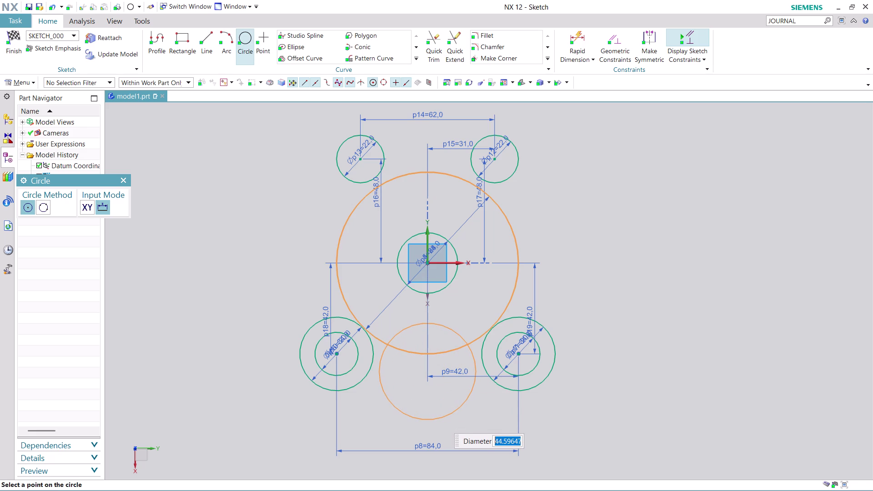
text(50)
key(Return)
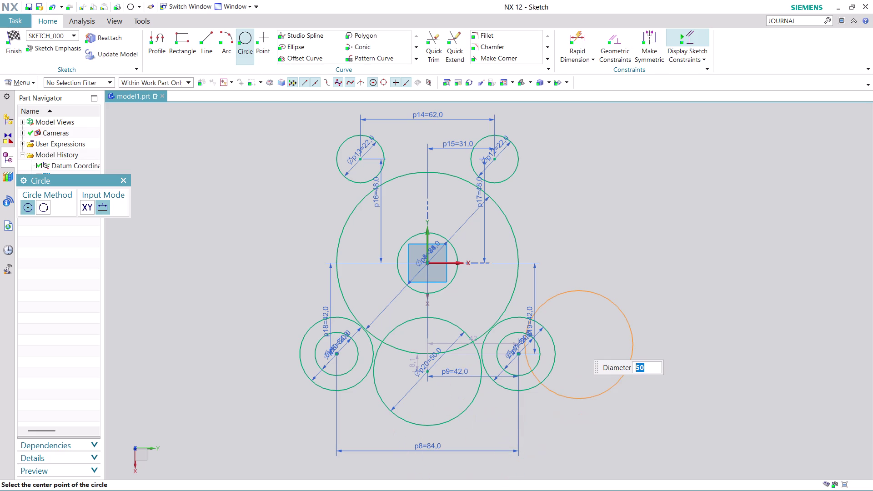
key(Escape)
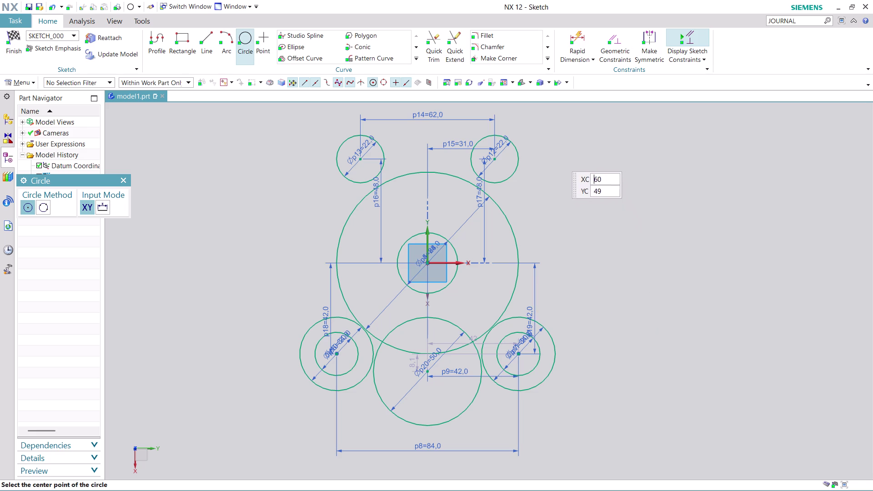
scroll(up, 3)
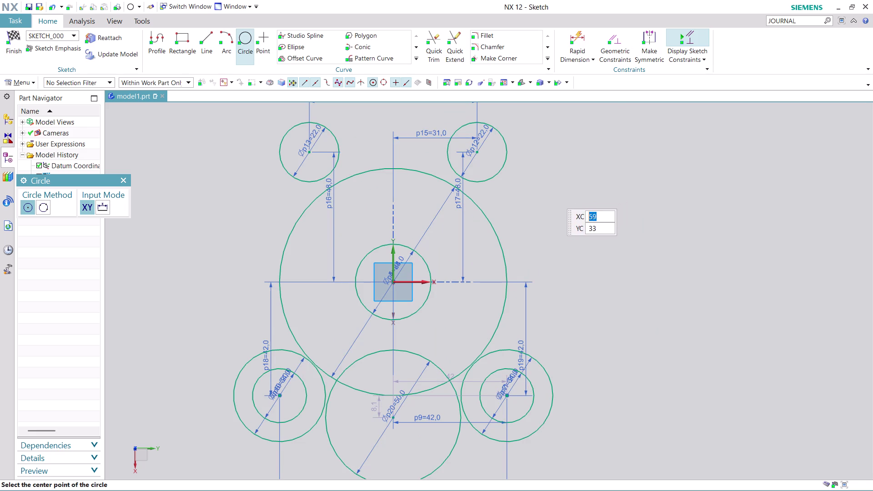
click(205, 37)
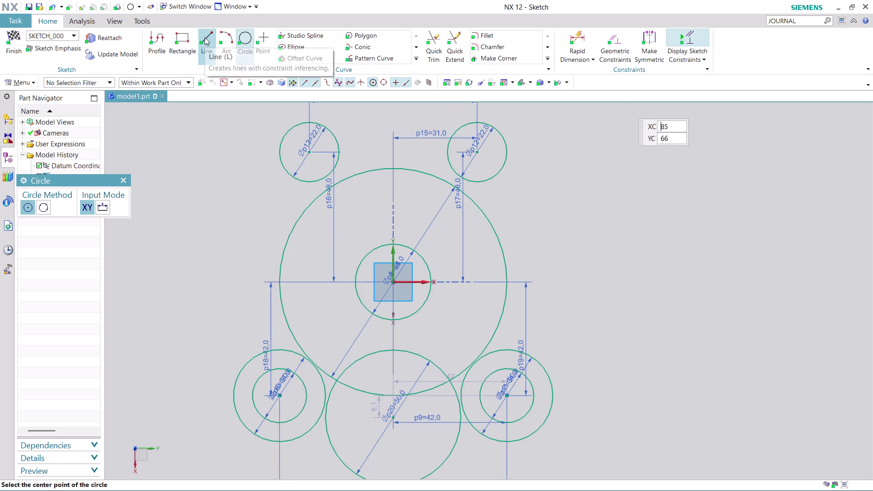
Draw two 46-long vertical side lines flanking the large circle.
click(262, 141)
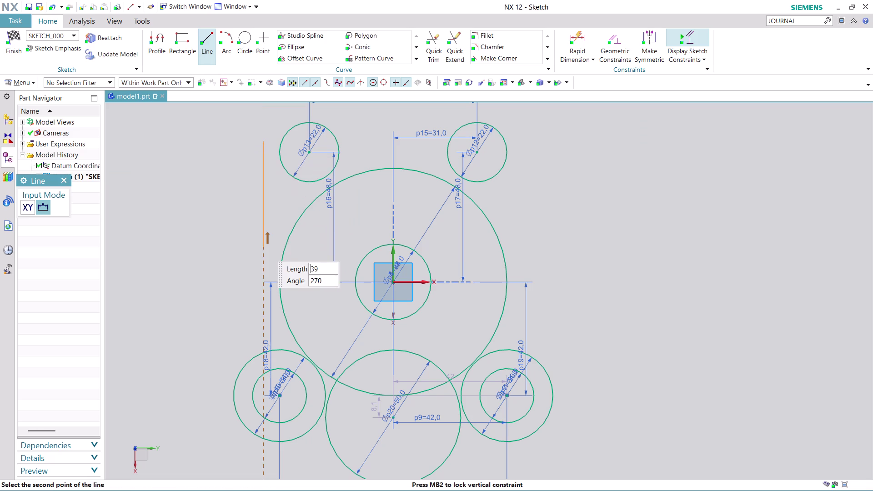
click(263, 264)
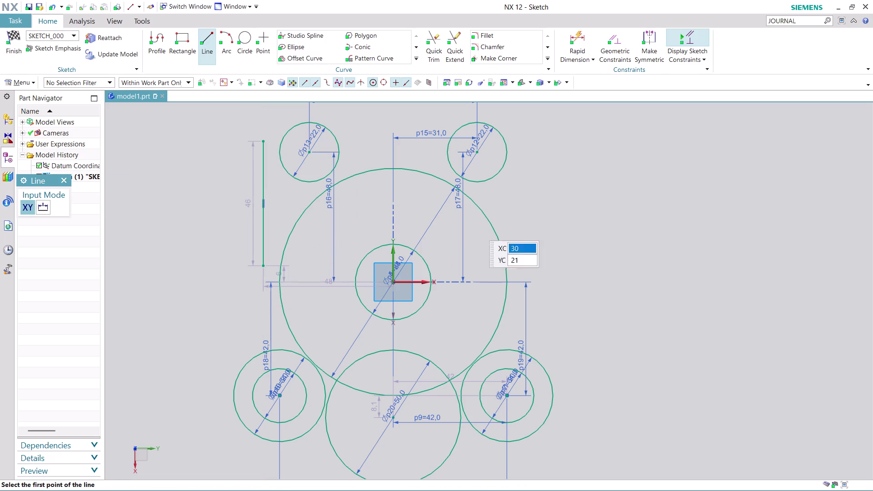
click(534, 141)
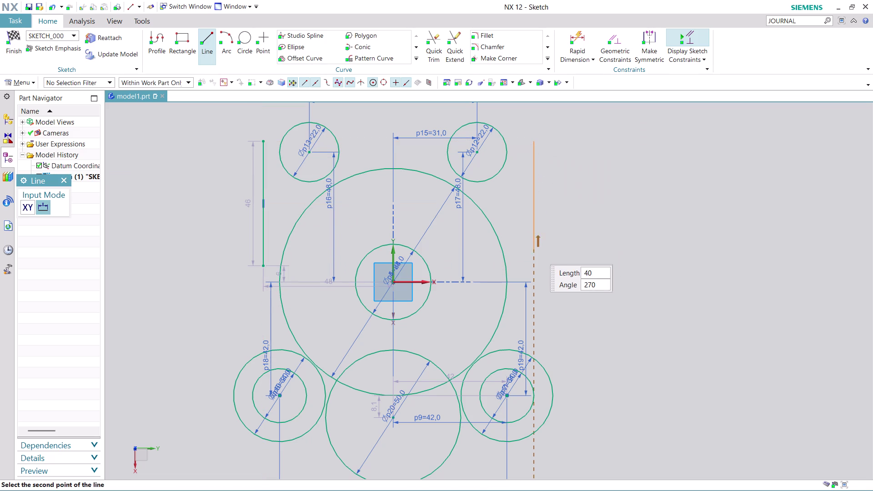
click(531, 262)
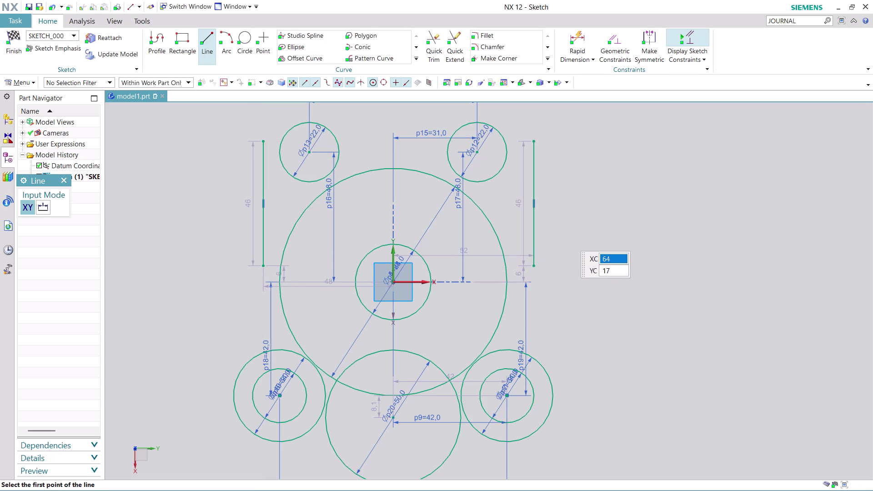
key(Escape)
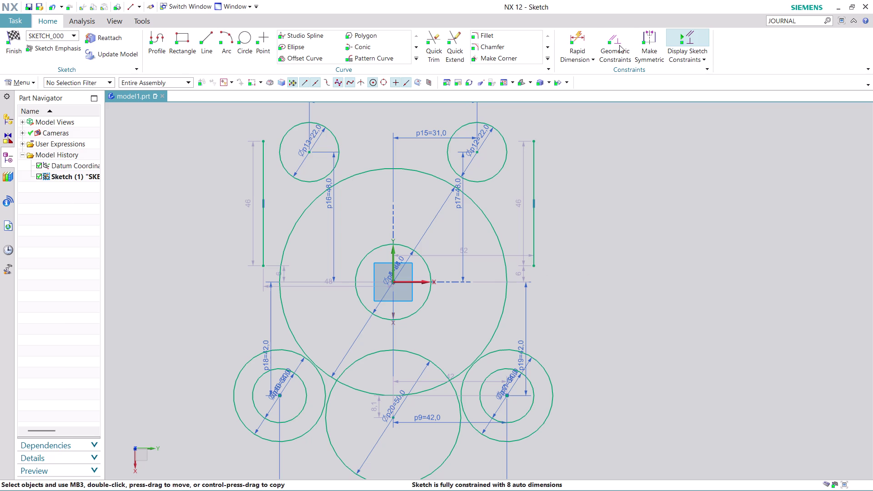
Make the left side line tangent to the large circle.
click(615, 41)
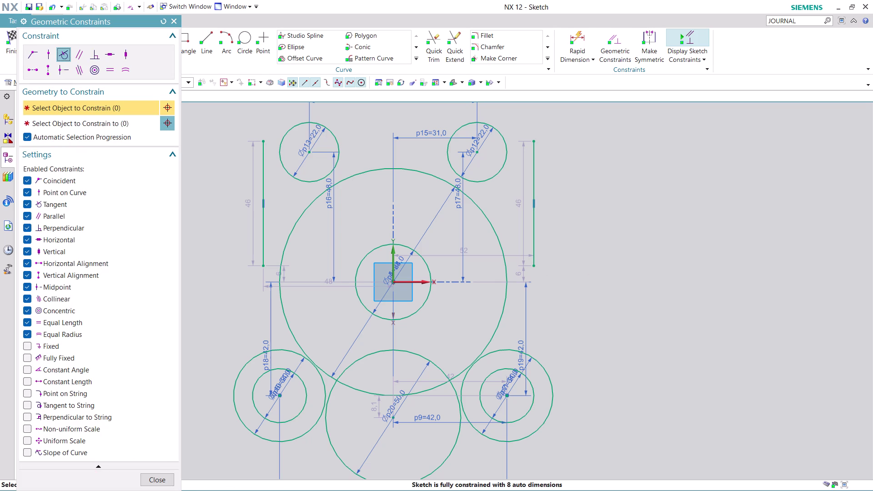
click(260, 170)
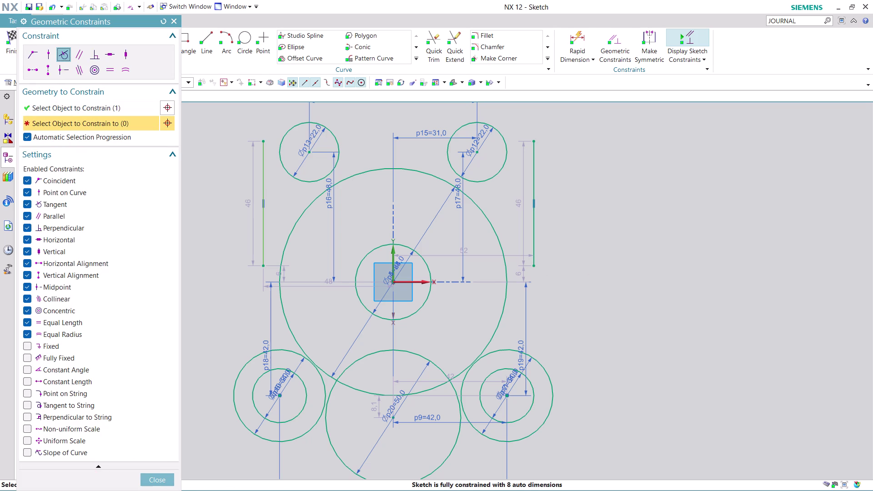
click(280, 155)
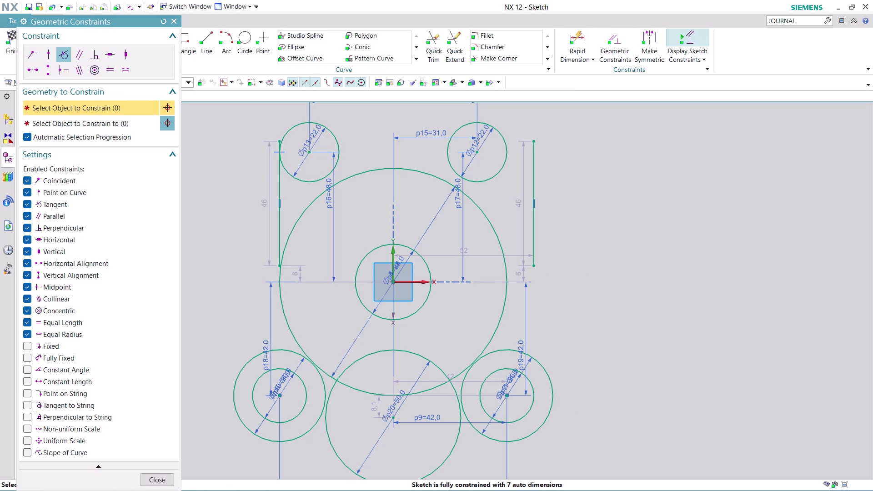
scroll(up, 3)
scroll(up, 3)
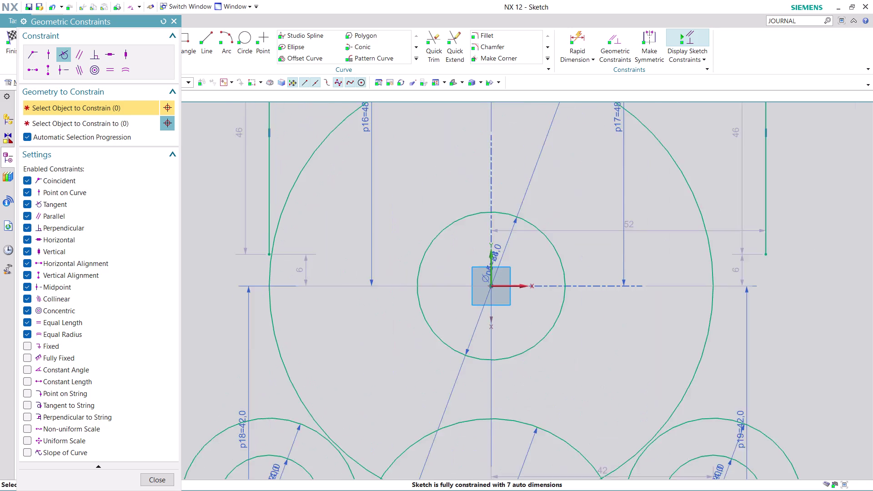
scroll(up, 3)
scroll(down, 3)
scroll(up, 3)
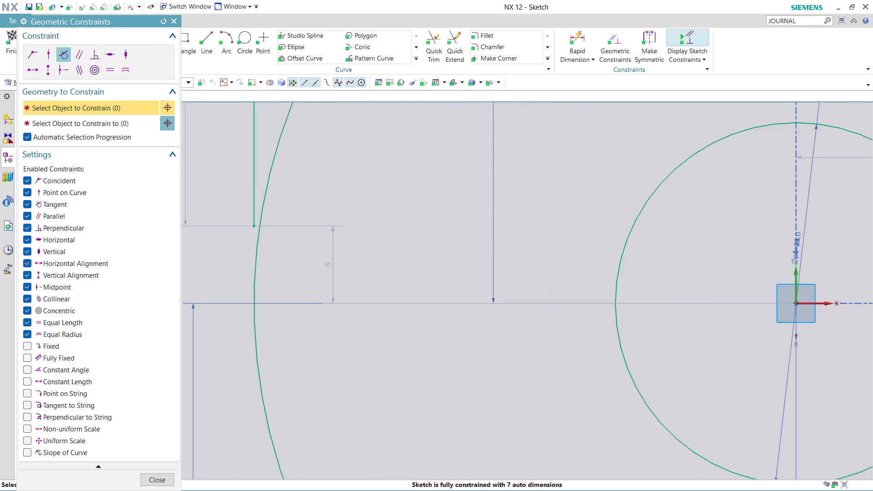
scroll(down, 3)
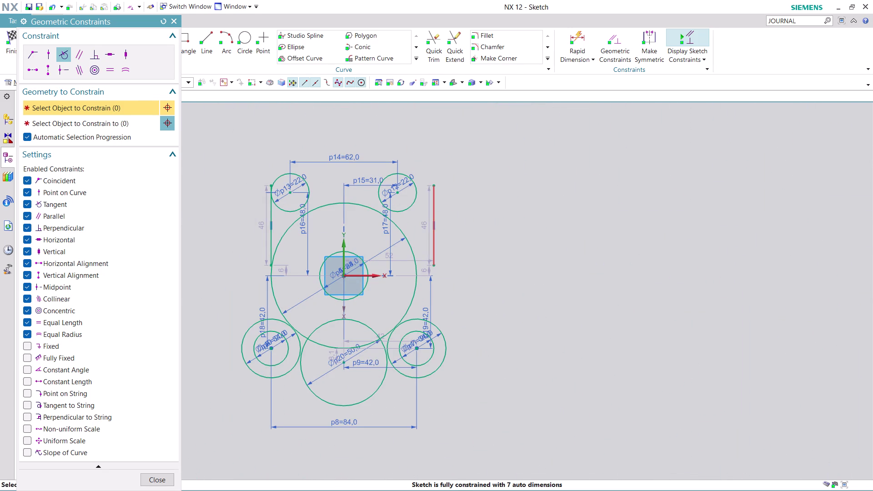
Make the right side line tangent to its circle, plus one overconstraining tangency.
click(436, 209)
click(413, 193)
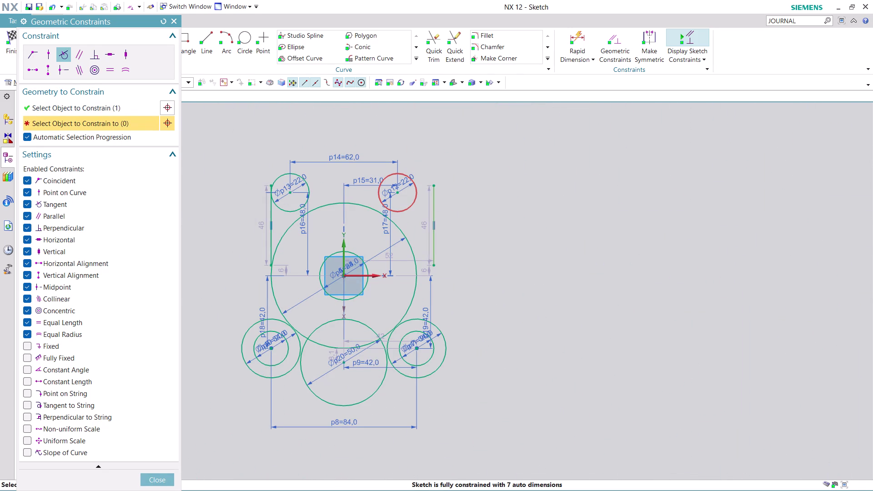
scroll(down, 3)
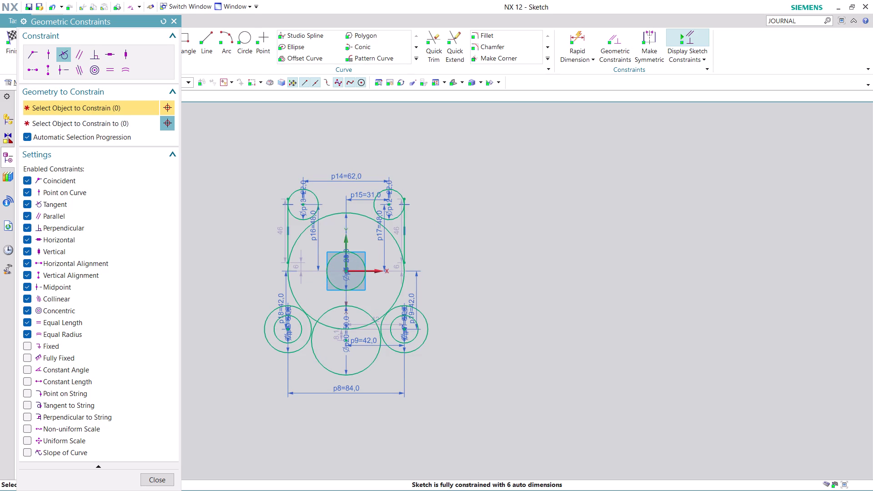
scroll(up, 3)
scroll(up, 3)
scroll(up, 3)
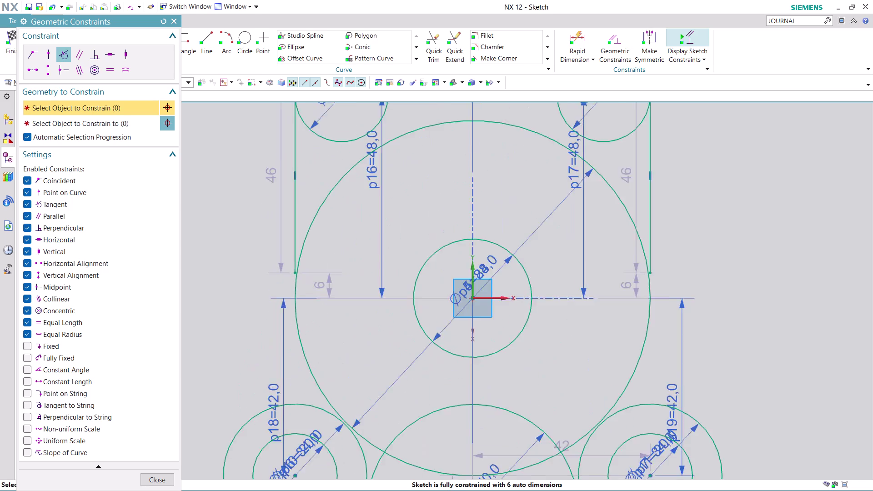
scroll(up, 3)
click(300, 254)
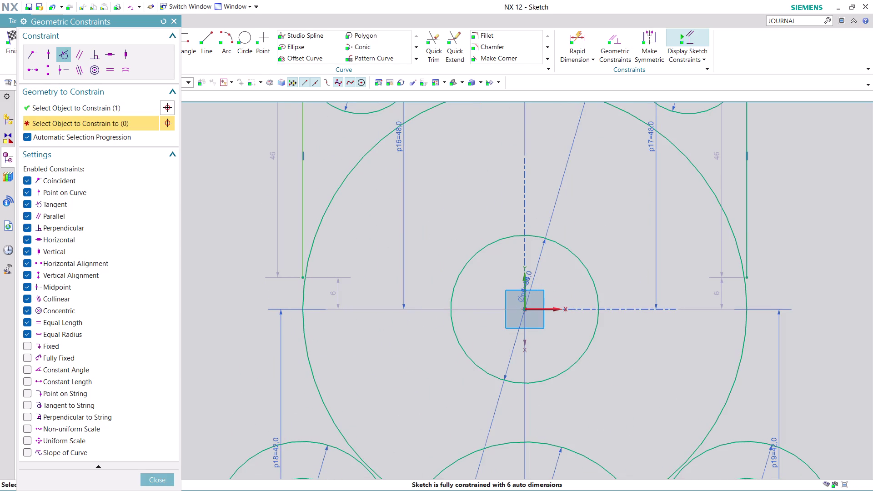
click(315, 248)
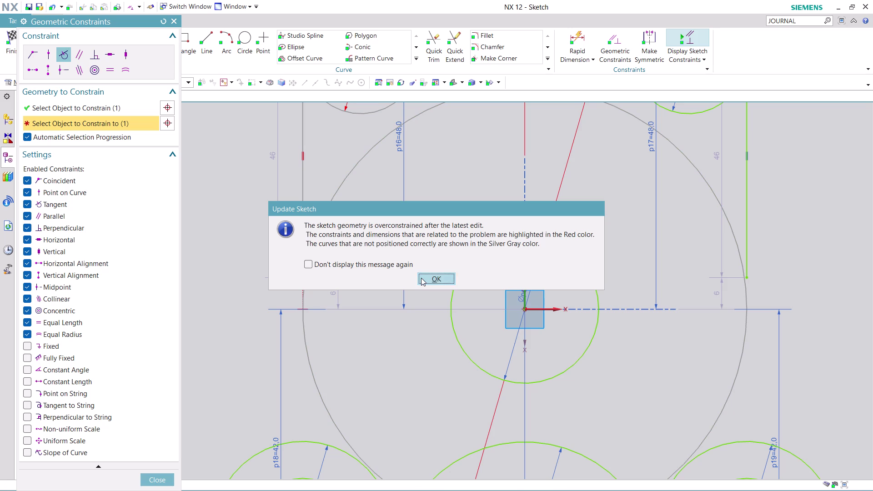
Undo the overconstraining tangency and make the left line's end coincident with the large circle.
click(422, 278)
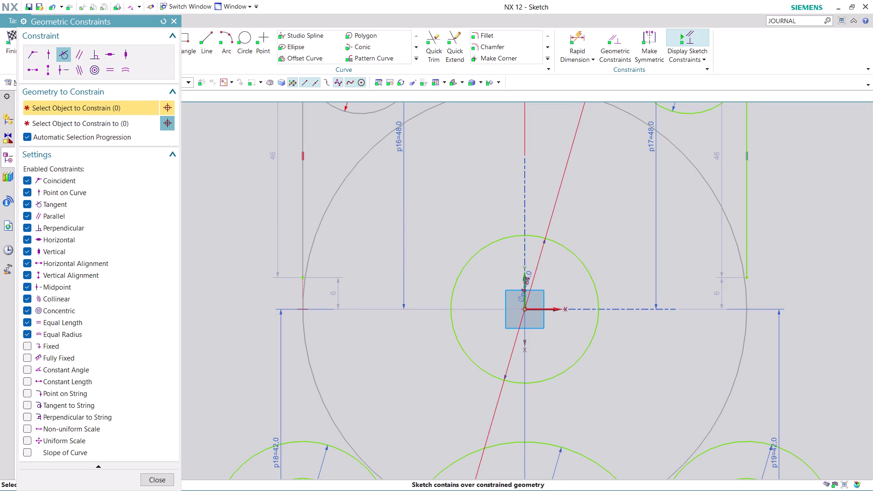
key(ctrl+z)
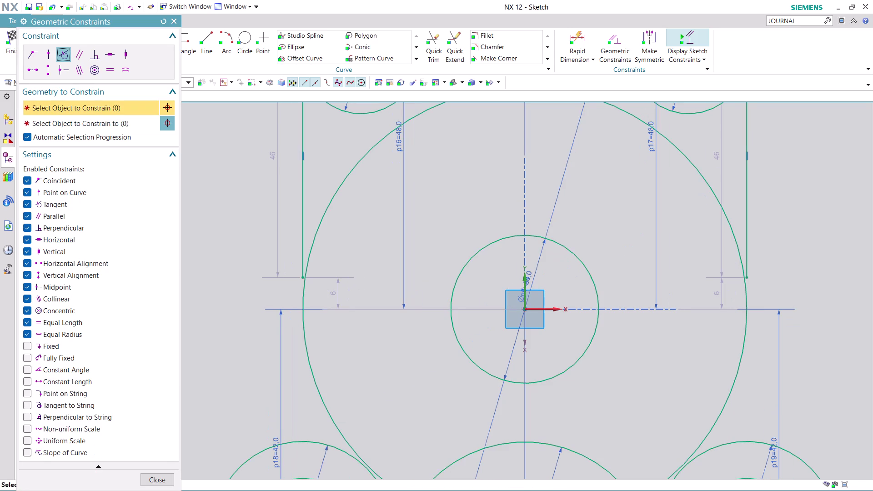
click(34, 58)
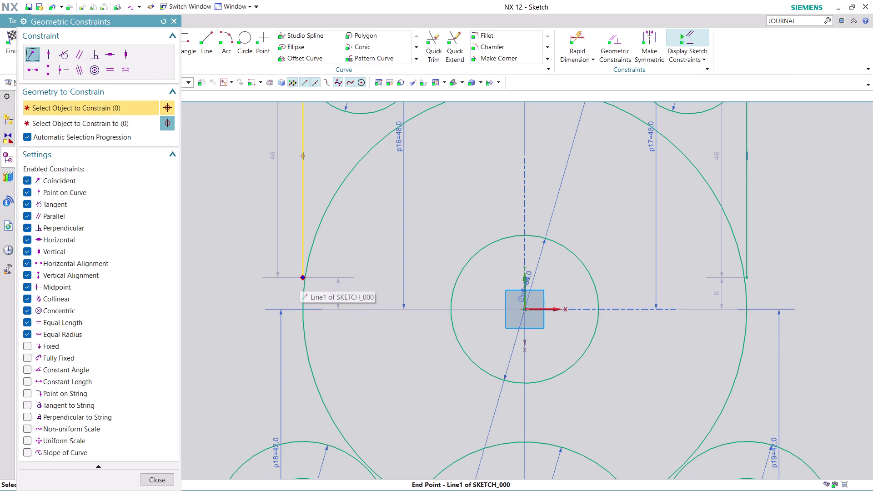
click(301, 278)
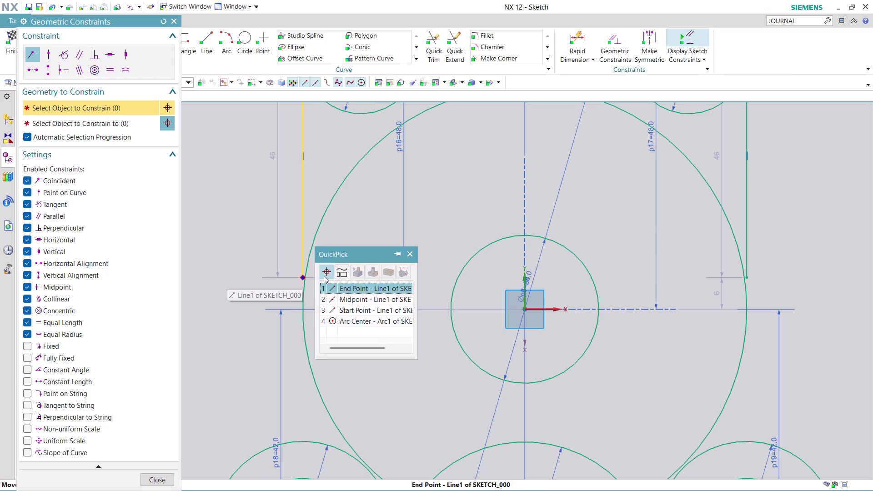
click(353, 287)
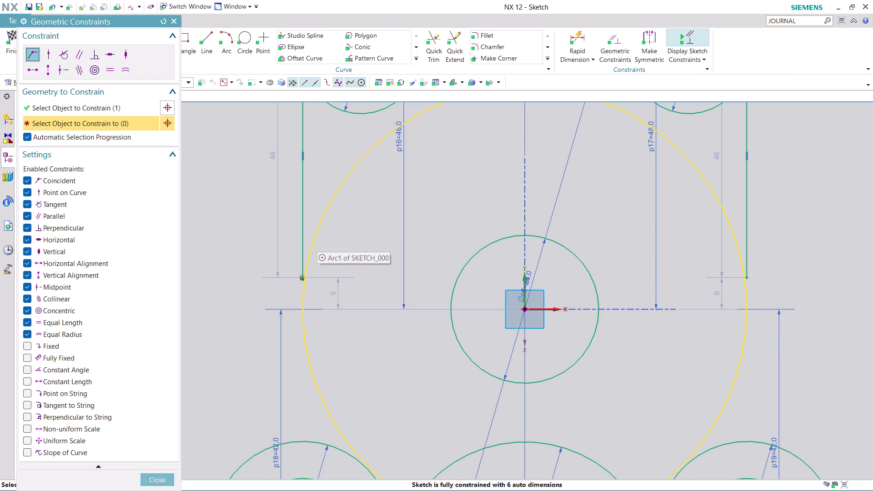
click(315, 236)
Undo the coincidence and both side-line tangencies.
click(435, 278)
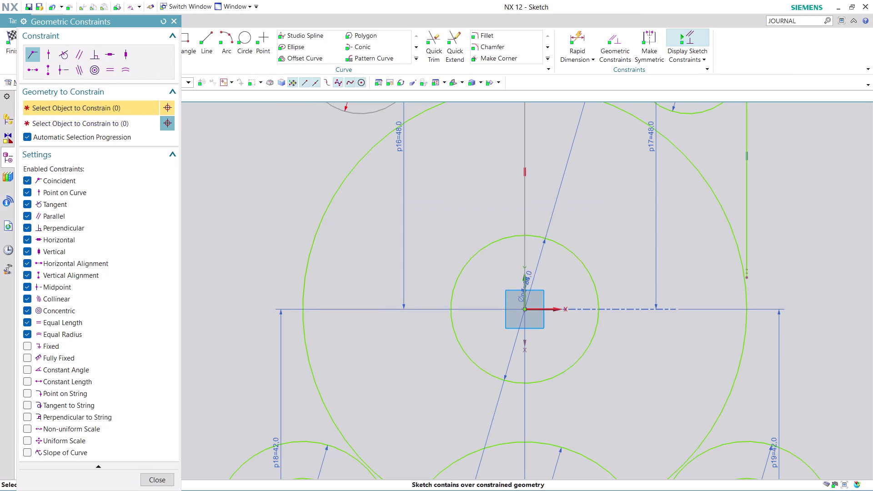
scroll(down, 3)
scroll(down, 3)
scroll(up, 3)
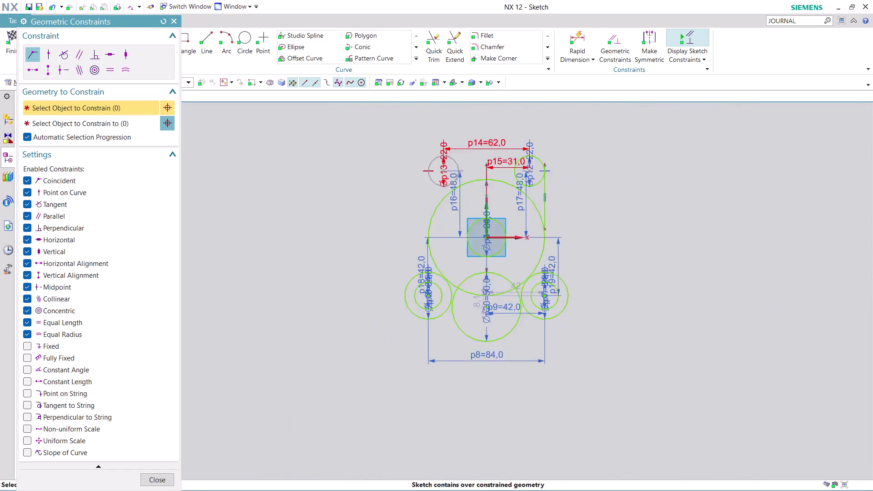
scroll(up, 3)
key(ctrl+z)
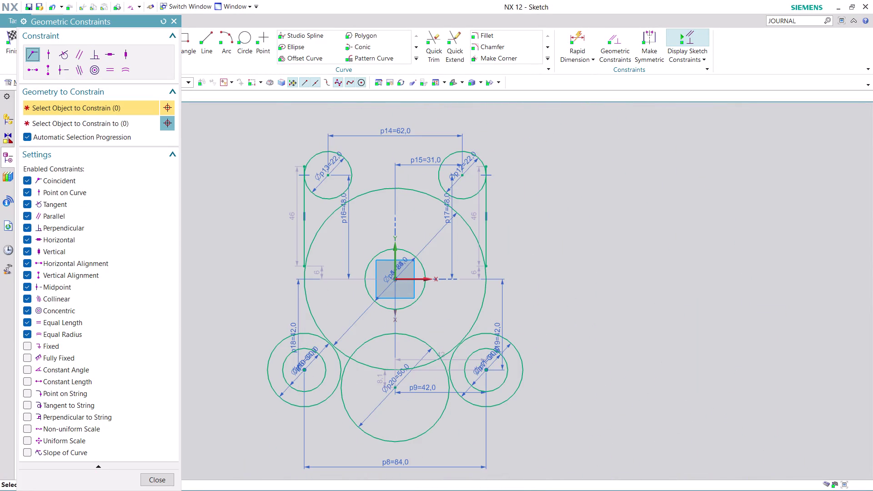
key(ctrl+z)
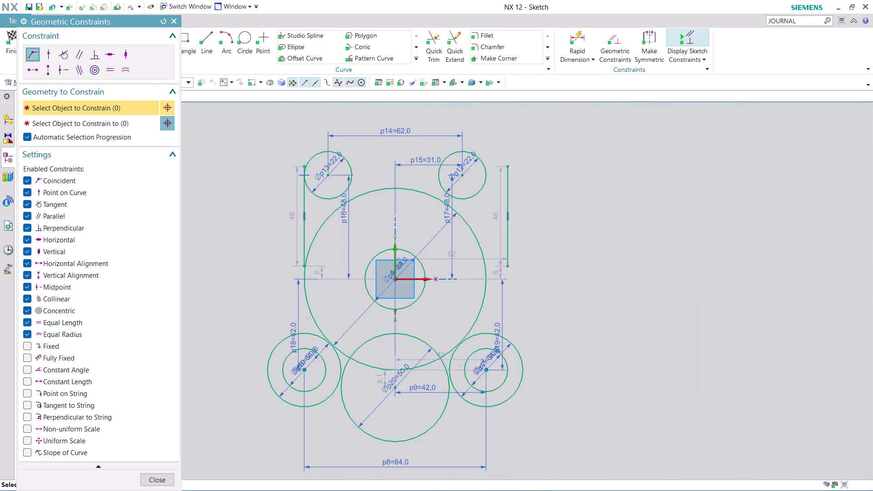
key(ctrl+z)
key(ctrl+z)
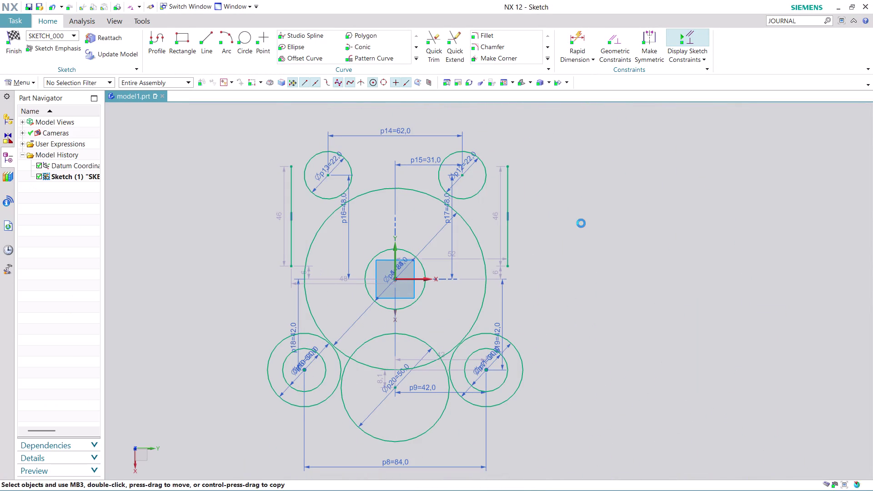
Draw a vertical line about 59 long up from the large circle's left edge.
key(ctrl+z)
scroll(up, 3)
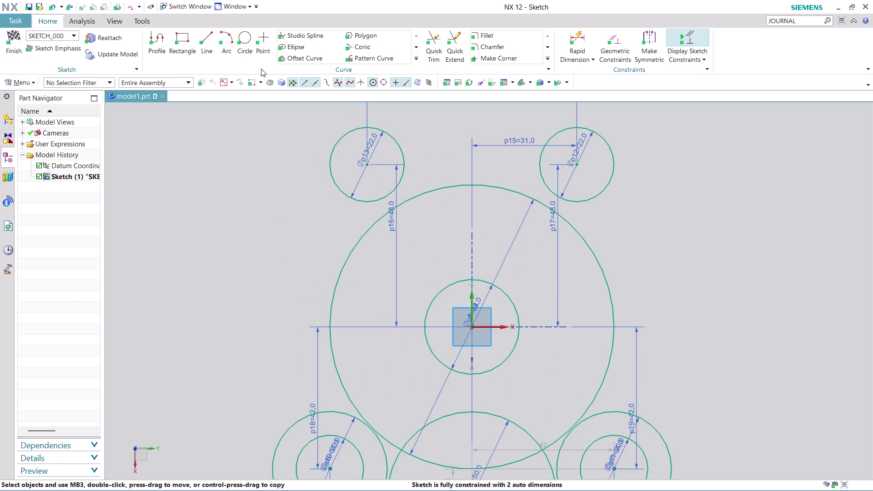
click(208, 33)
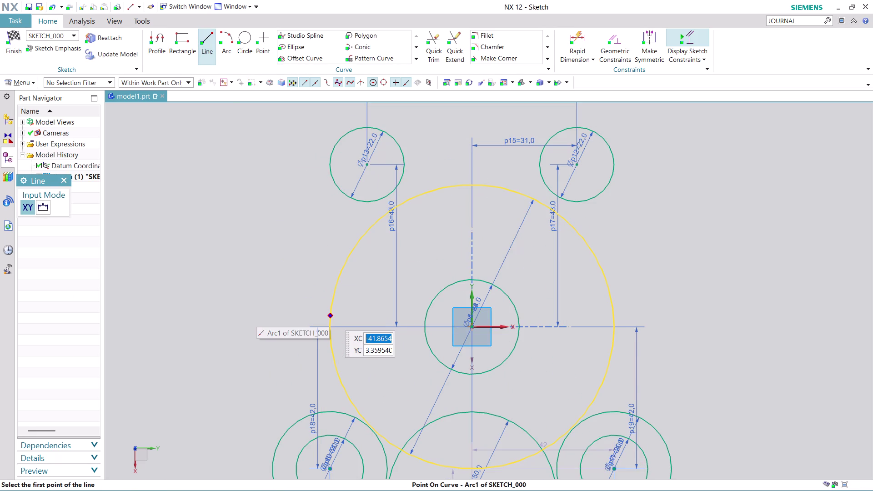
click(330, 315)
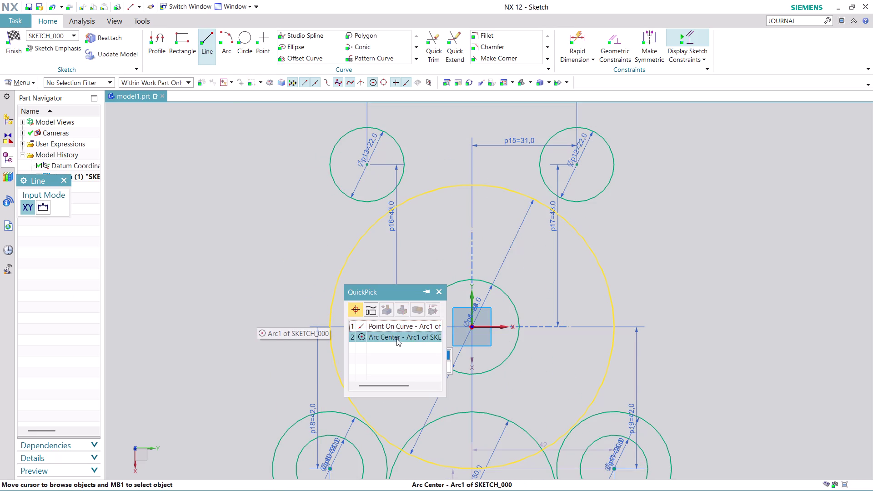
click(401, 325)
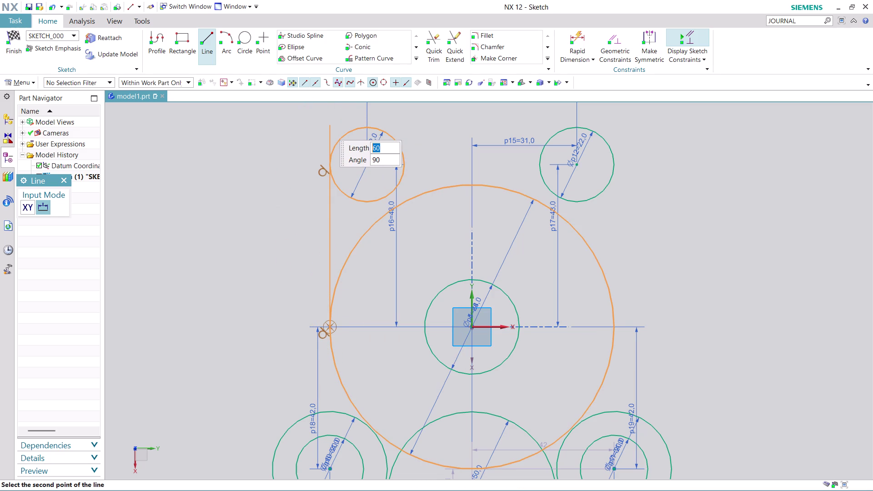
click(324, 125)
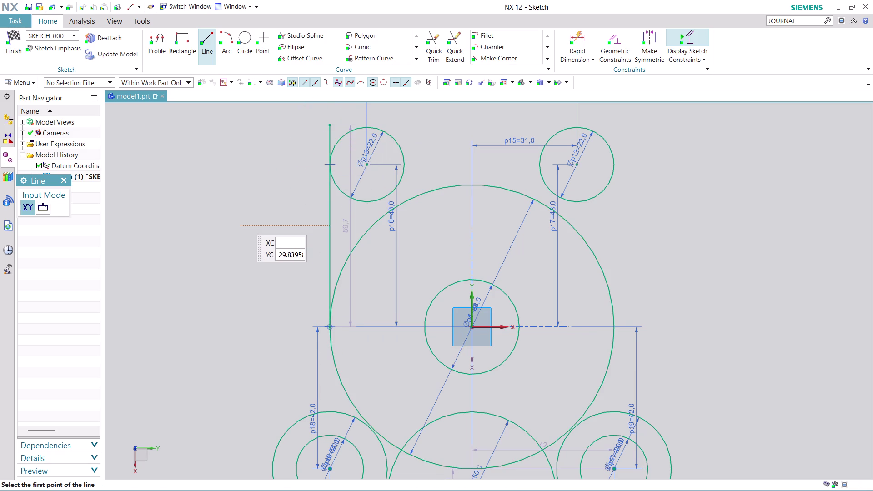
key(Escape)
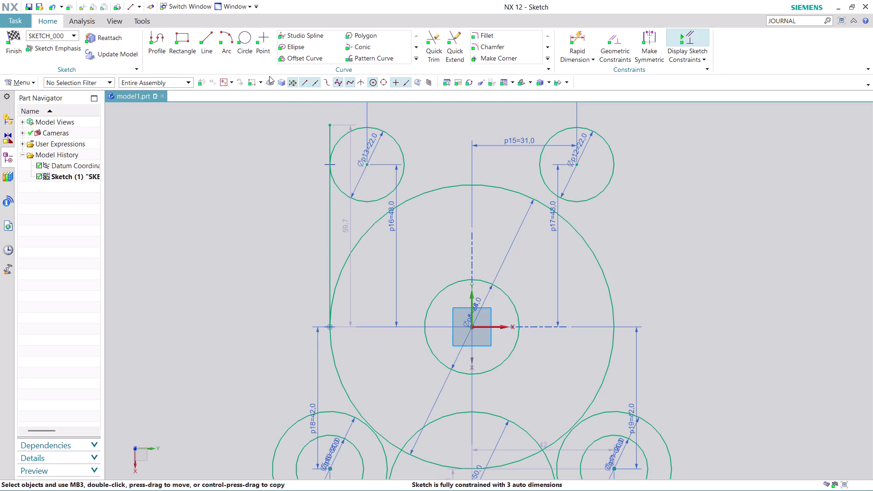
Draw a matching vertical line from the large circle's right edge.
click(209, 38)
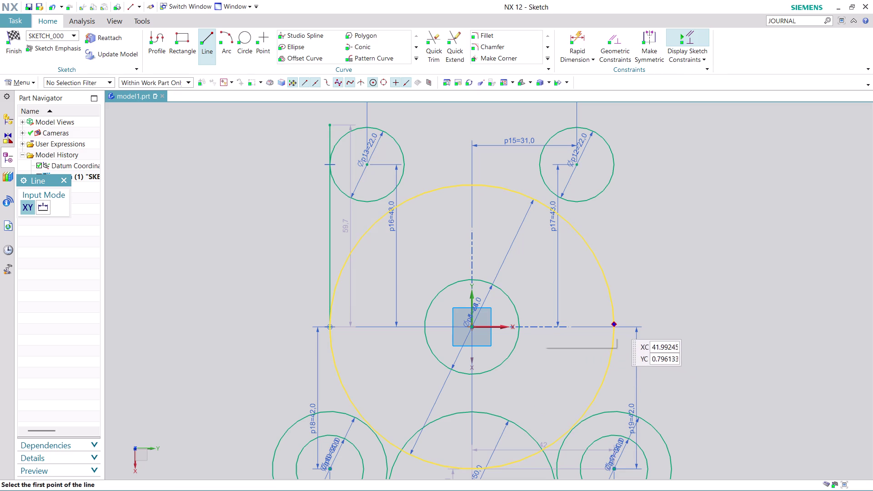
click(614, 322)
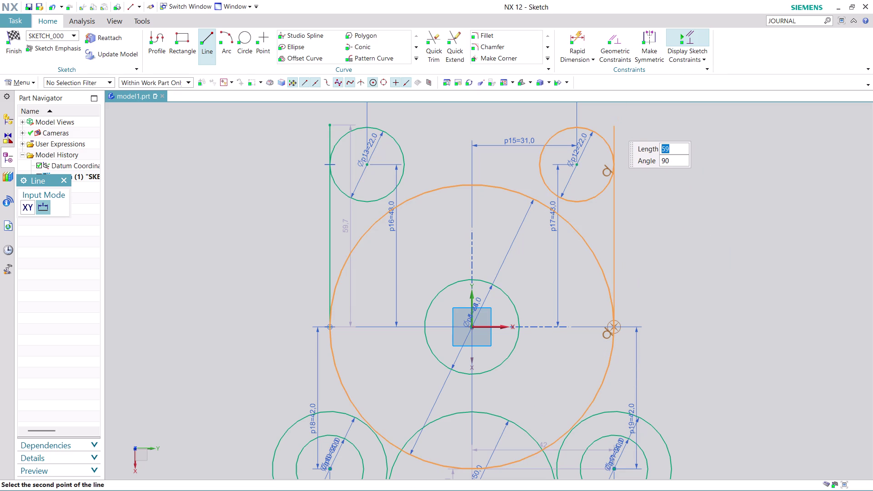
click(614, 126)
key(Escape)
scroll(down, 3)
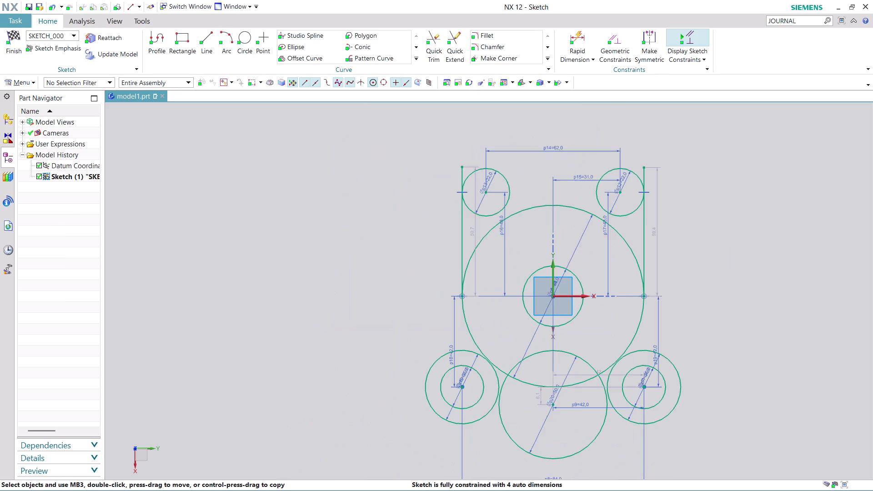
scroll(up, 3)
scroll(down, 3)
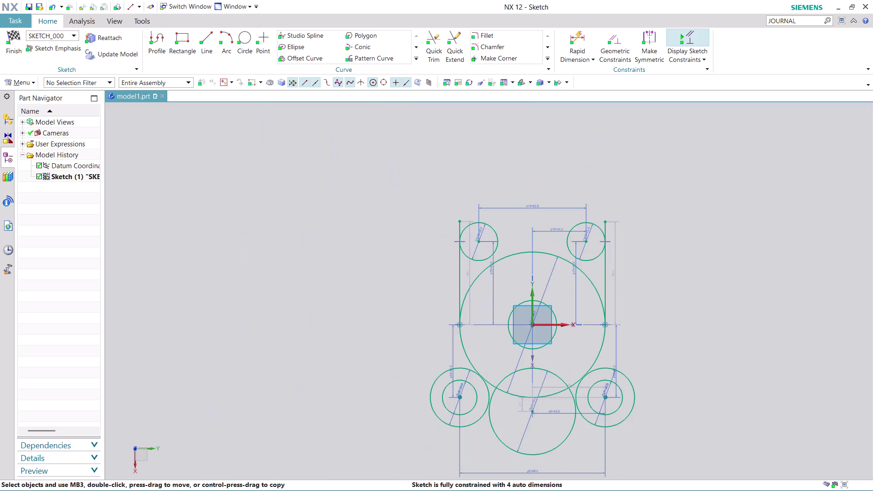
scroll(up, 3)
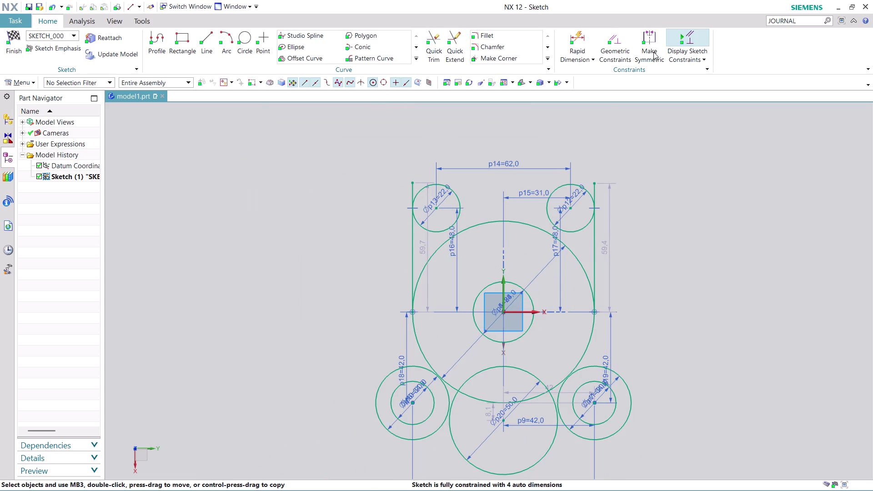
click(617, 41)
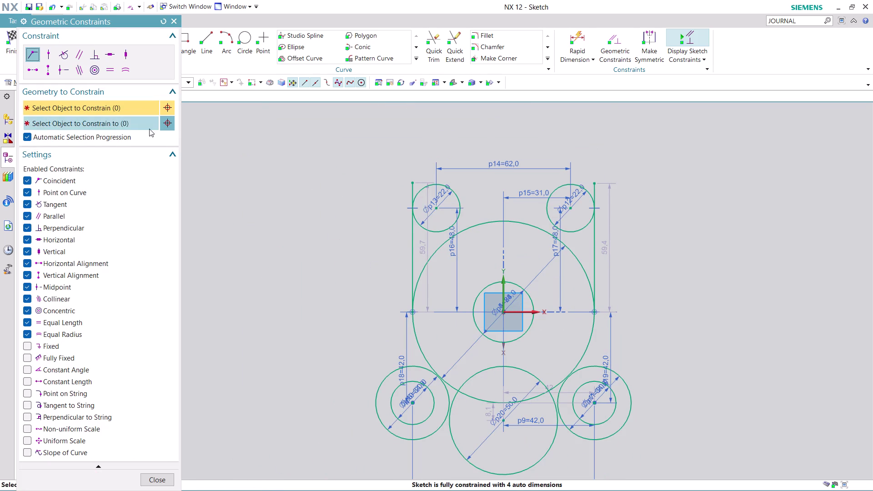
Try a tangency between two circles, then undo it after the overconstraint warning.
click(67, 56)
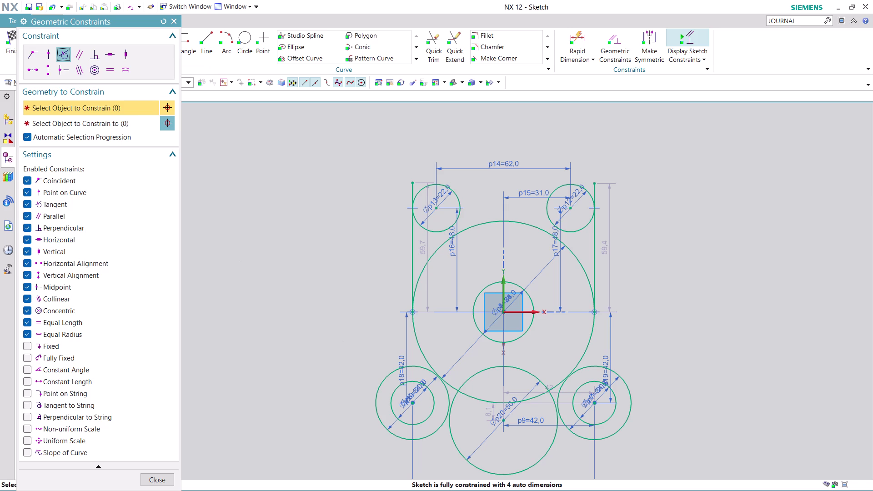
middle_drag(714, 395, 664, 295)
scroll(down, 3)
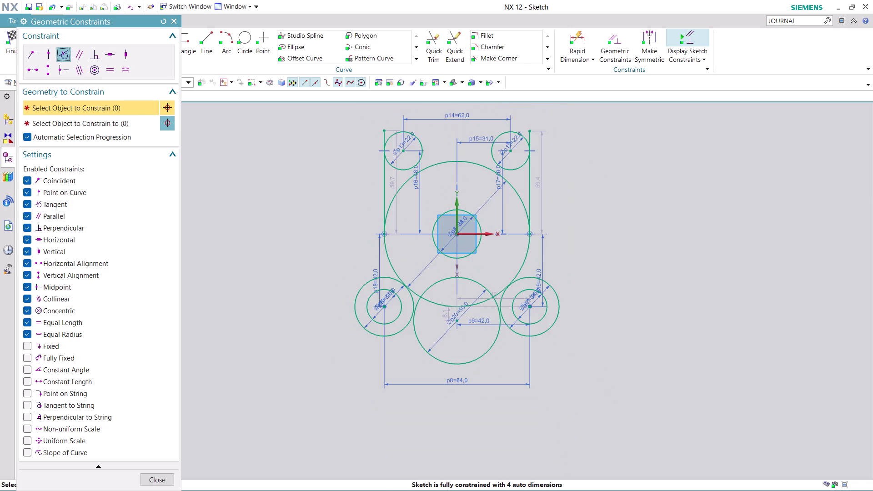
scroll(up, 3)
scroll(up, 3)
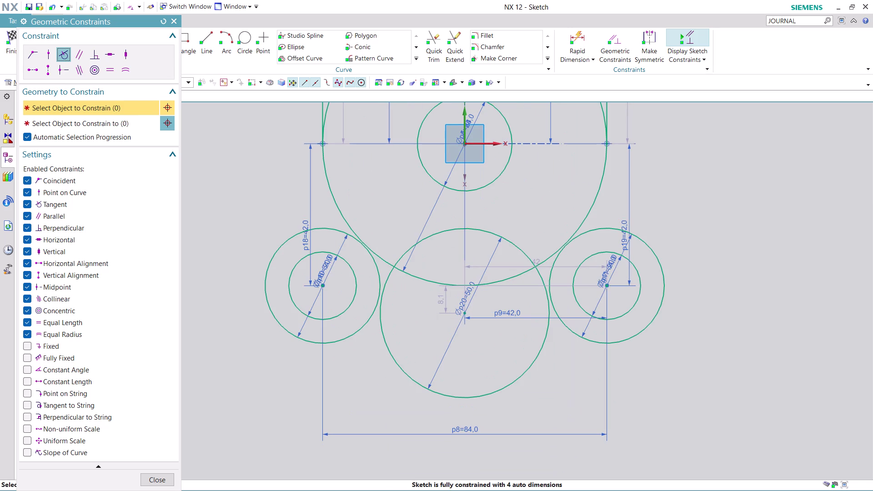
click(377, 268)
click(376, 257)
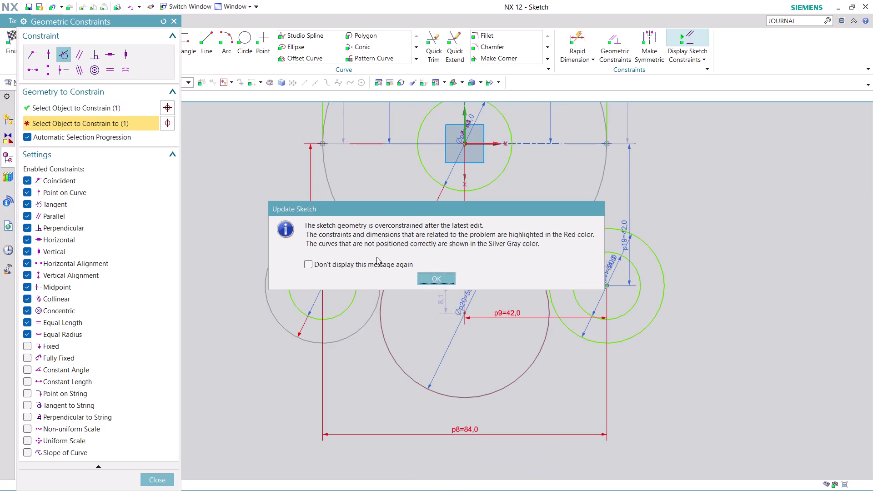
click(446, 278)
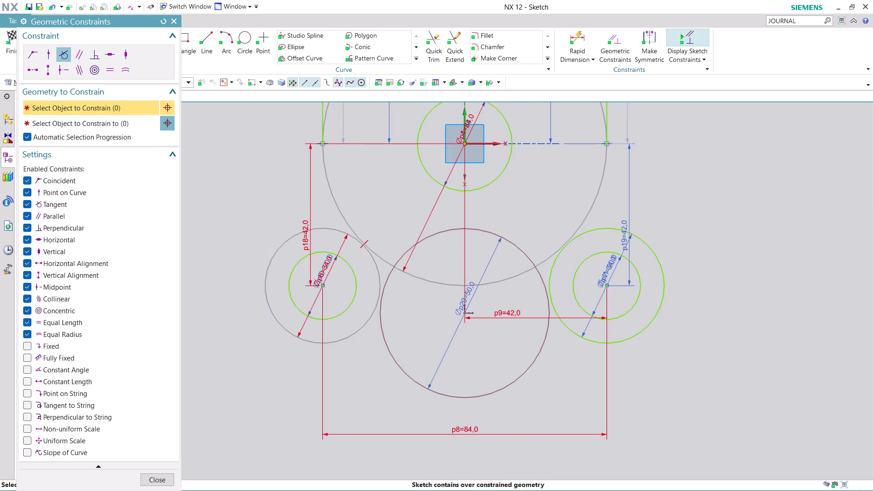
key(ctrl+z)
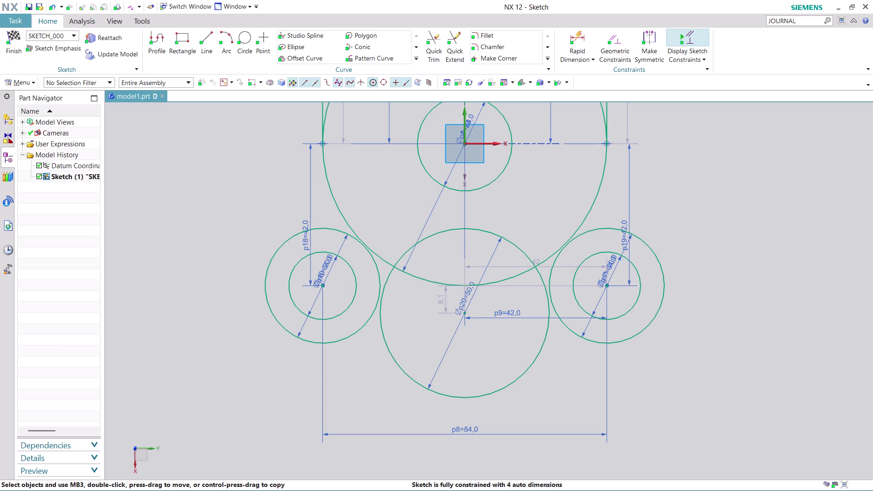
Select the 8.1 centre-offset dimension and start Rapid Dimension.
click(403, 257)
click(364, 323)
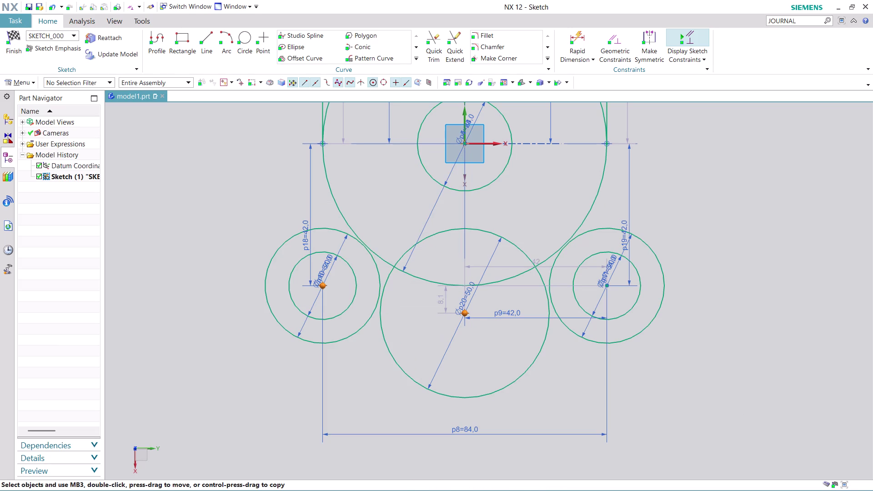
click(579, 32)
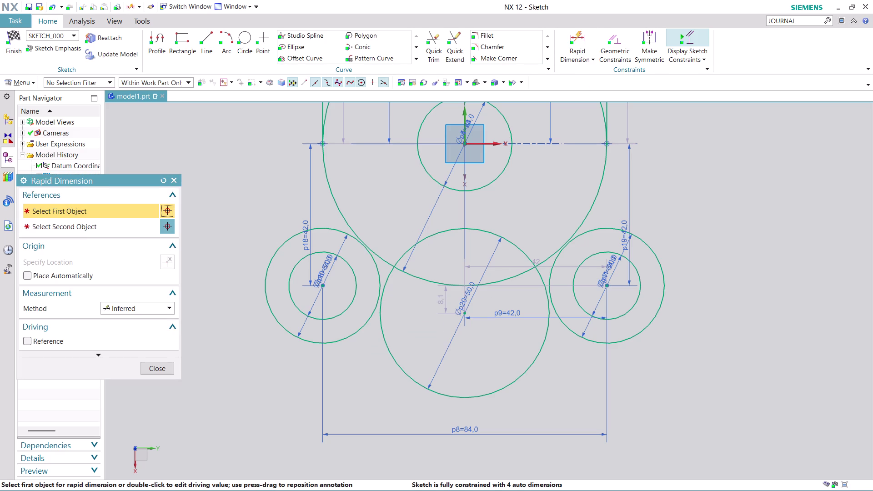
Make the 50 mm circle tangent to both the left and right lower bosses.
key(Escape)
click(607, 38)
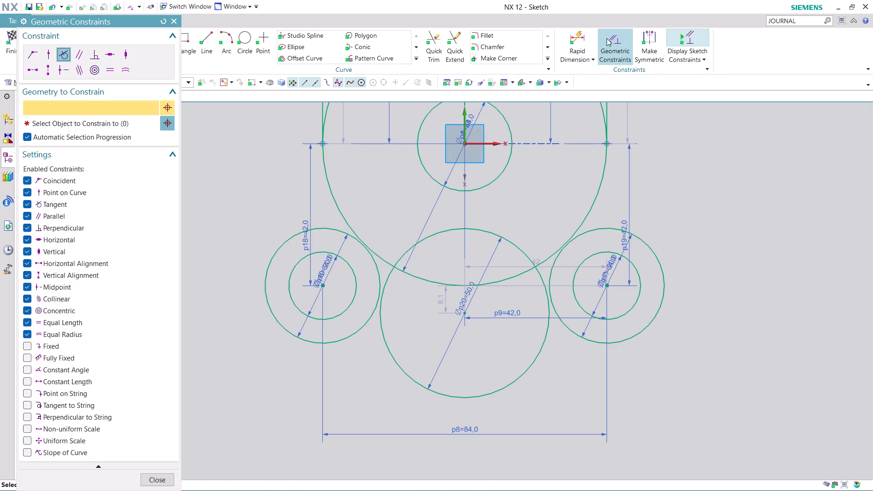
click(412, 247)
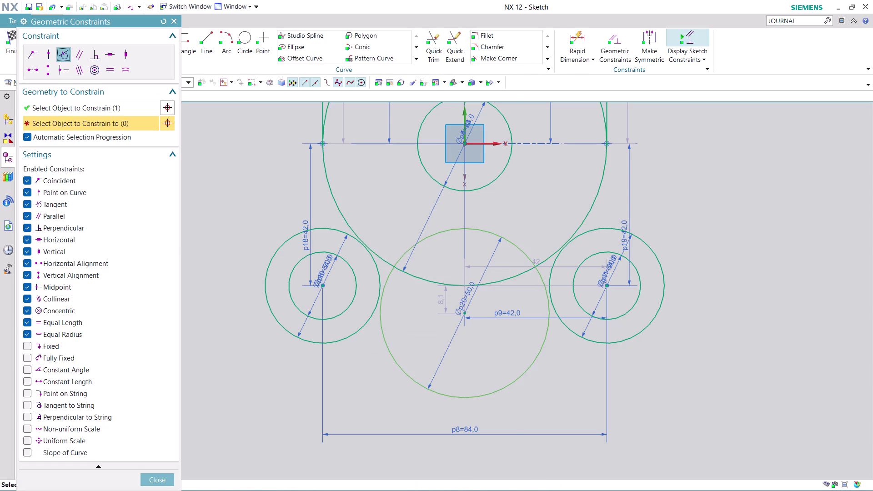
click(372, 320)
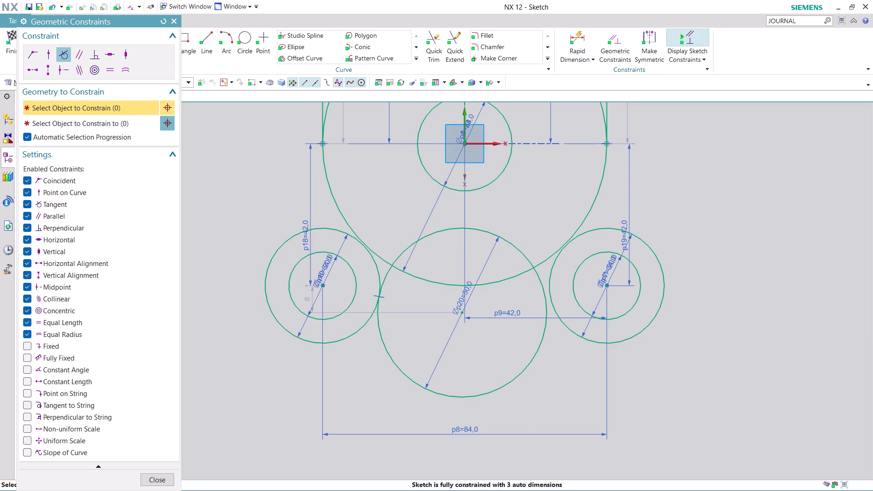
click(546, 295)
click(551, 275)
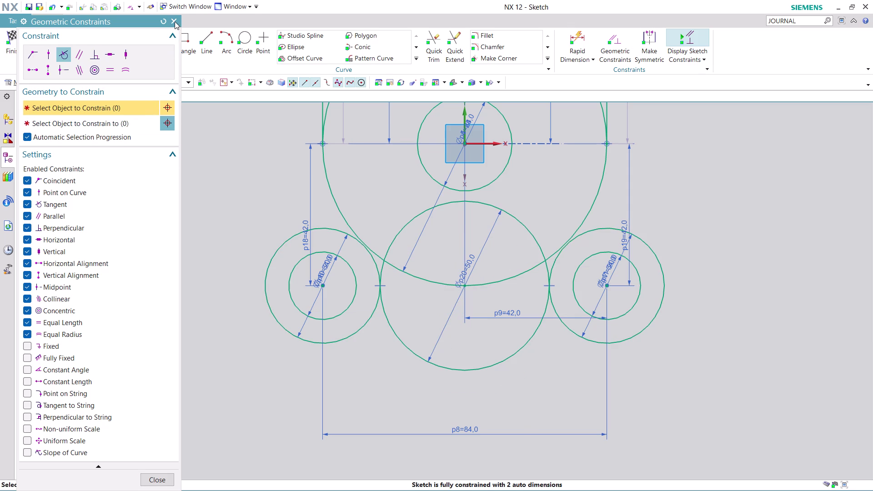
click(156, 478)
middle_drag(689, 187, 652, 306)
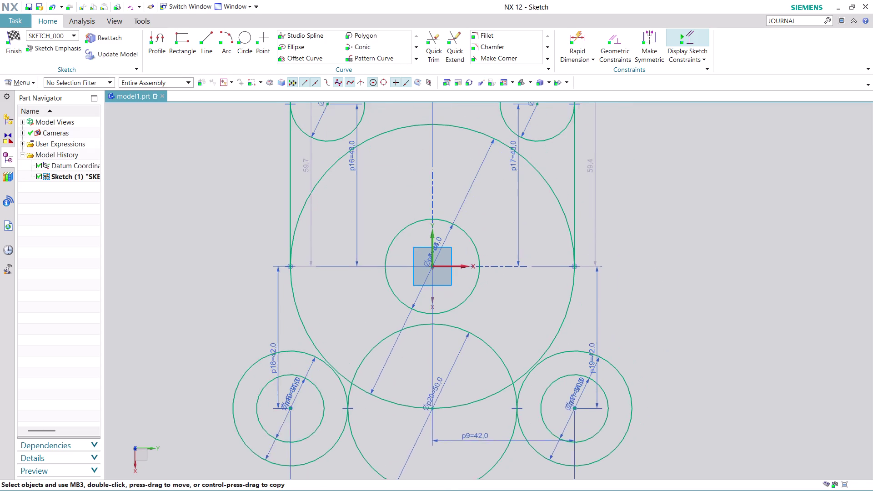
middle_drag(651, 306, 626, 314)
scroll(down, 3)
scroll(up, 3)
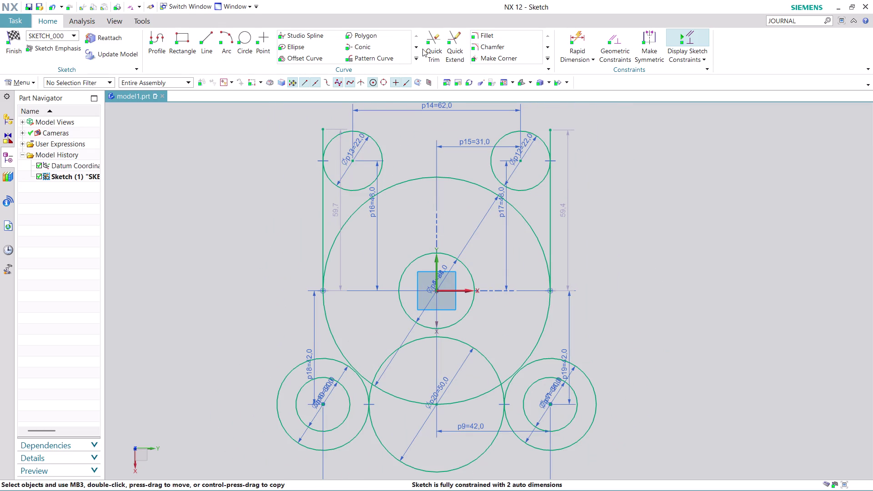
Trim the left and right line overhangs above the top bosses.
click(434, 40)
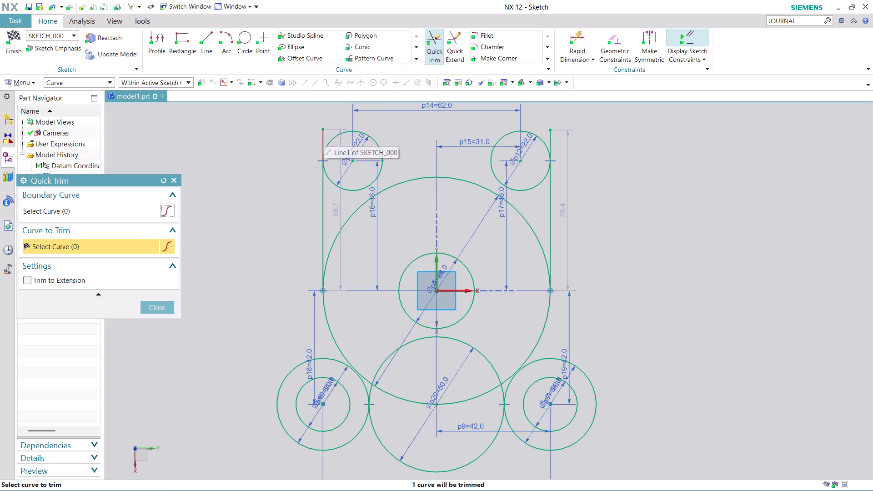
click(323, 135)
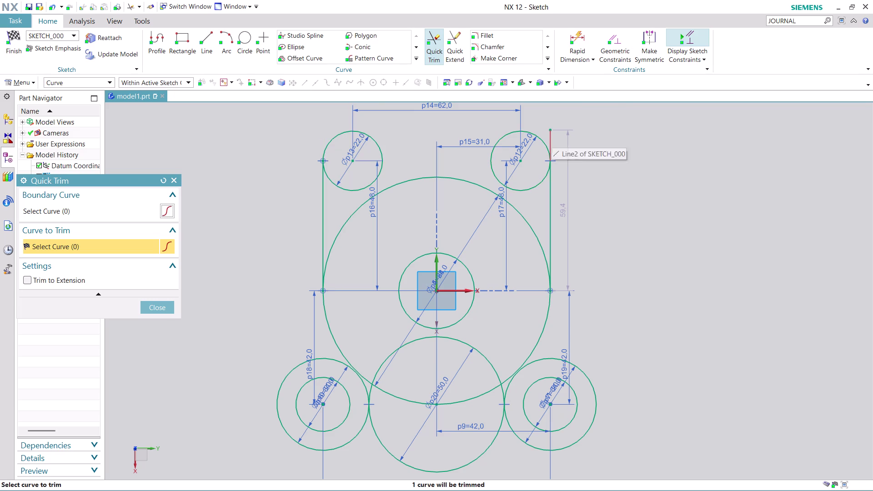
click(551, 135)
scroll(down, 3)
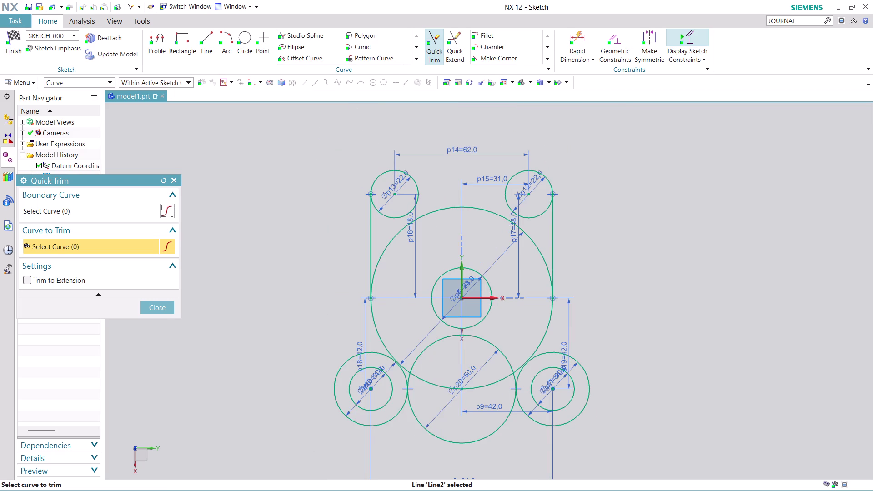
scroll(up, 3)
middle_drag(690, 327, 688, 325)
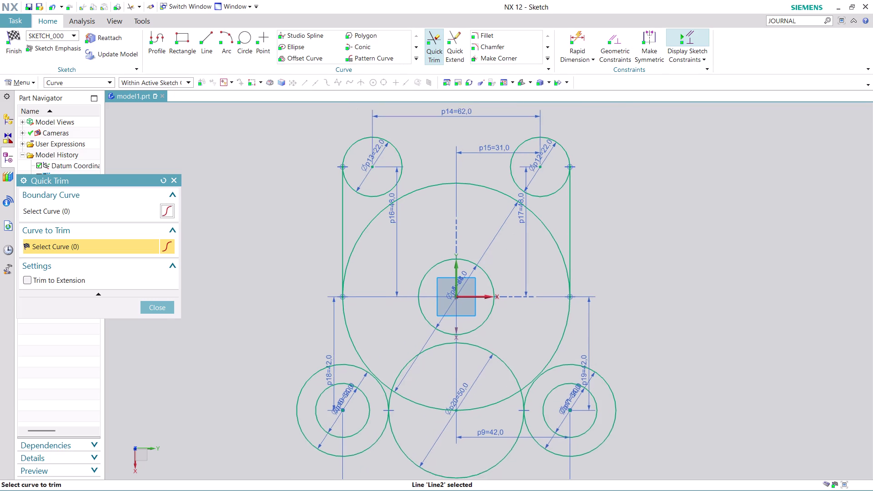
middle_drag(688, 325, 636, 217)
scroll(up, 3)
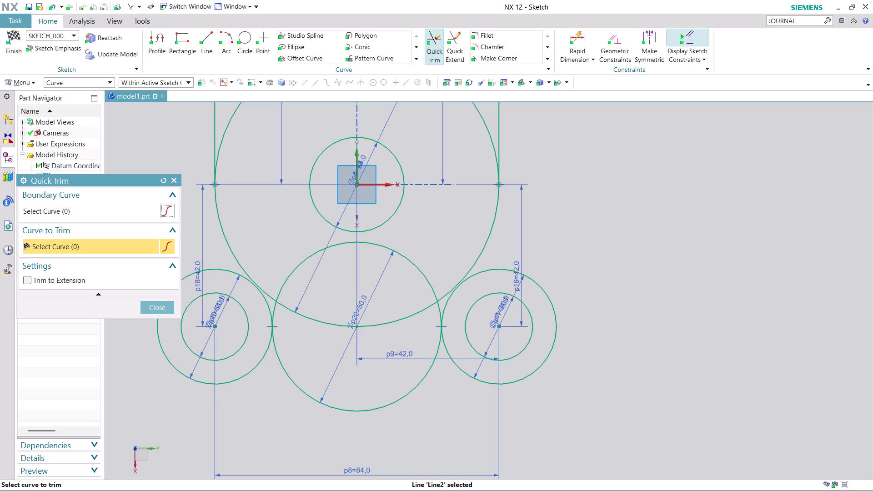
scroll(down, 3)
scroll(up, 3)
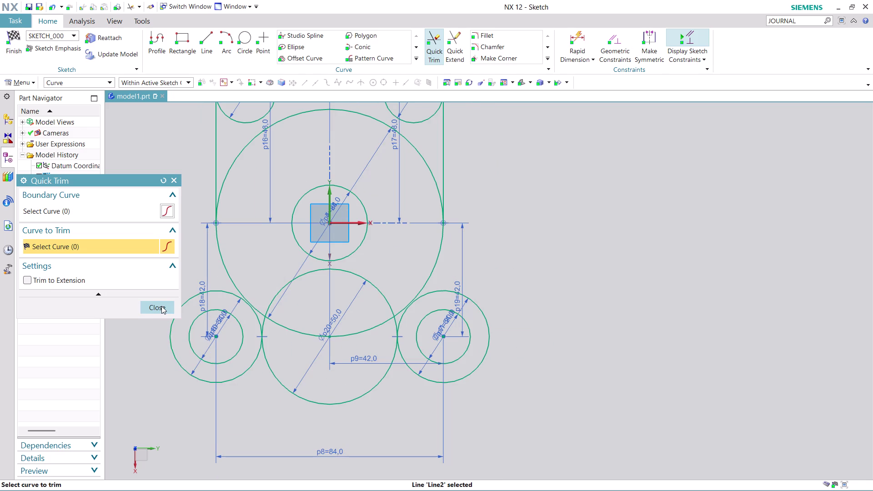
Trim the 50 mm circle's overlapping arc segments, leaving an arc between the lower bosses.
click(279, 382)
click(297, 332)
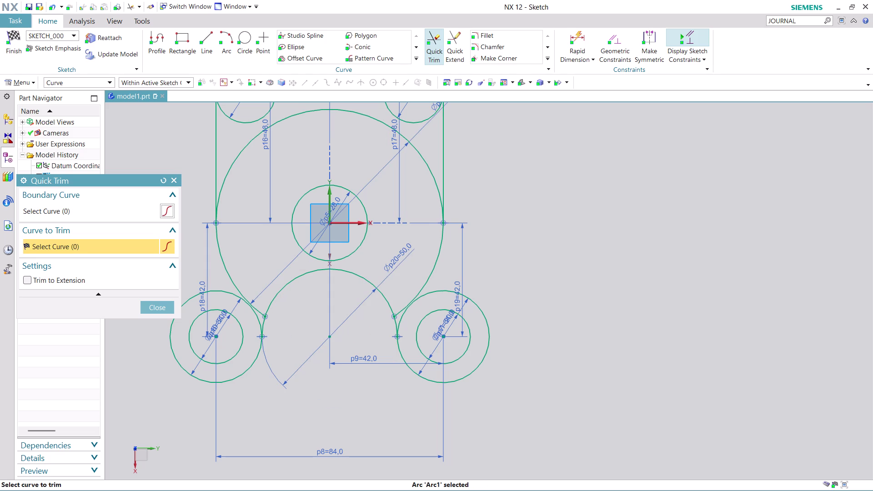
click(156, 309)
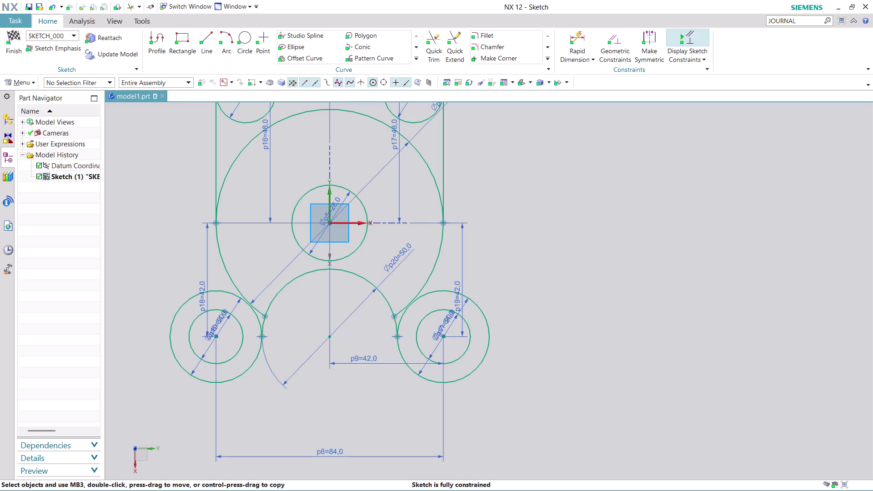
click(545, 58)
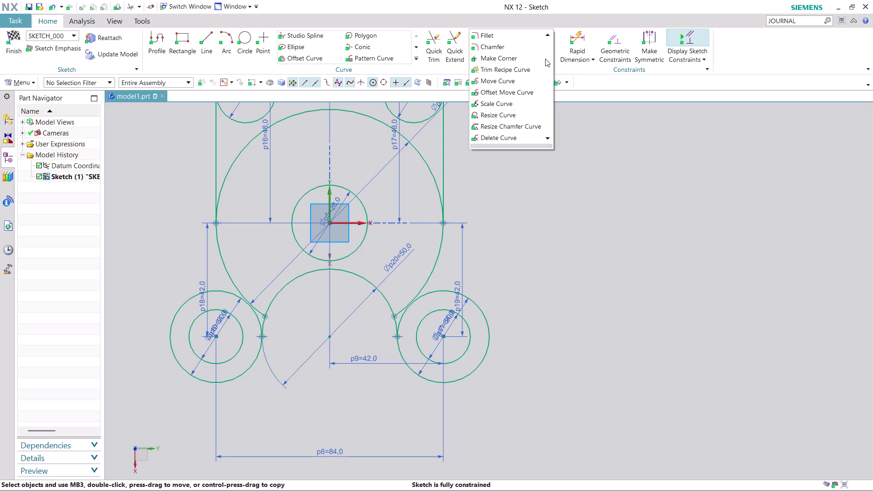
Fillet the large circle to the right boss with a 12 mm radius.
click(530, 40)
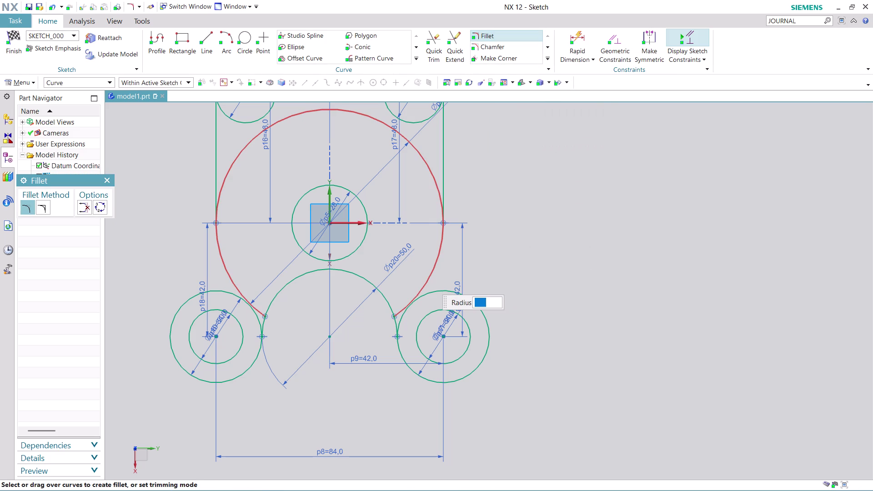
click(423, 279)
click(434, 290)
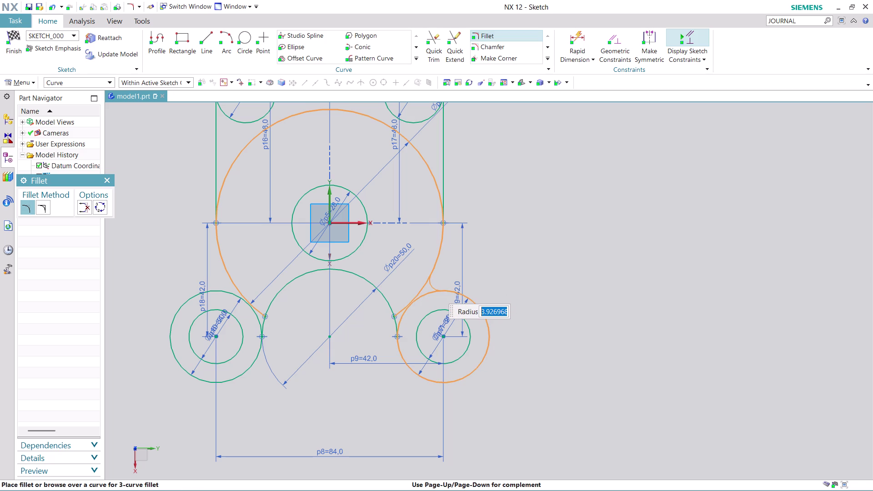
text(12)
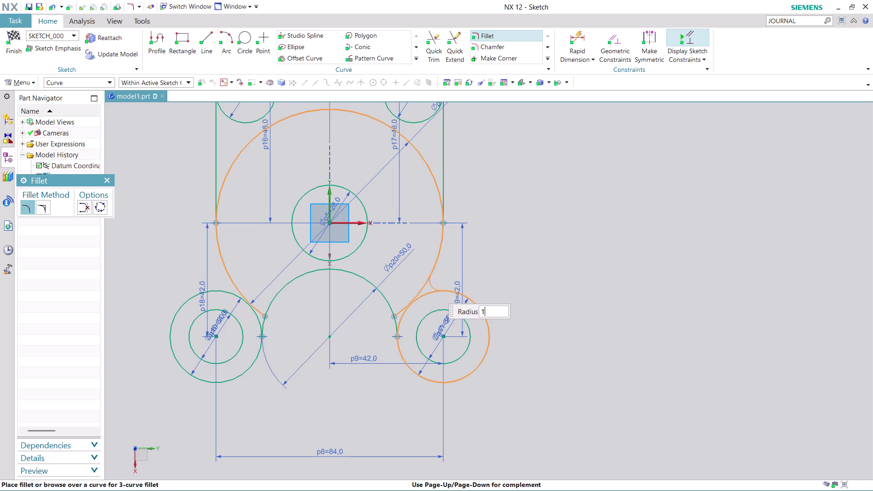
key(Return)
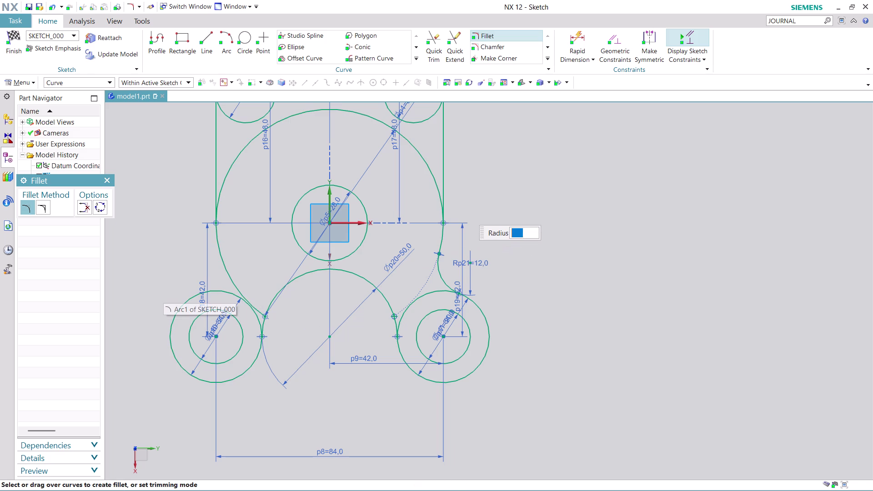
Add a matching 12 mm fillet between the large circle and the left lower boss.
click(227, 293)
click(229, 281)
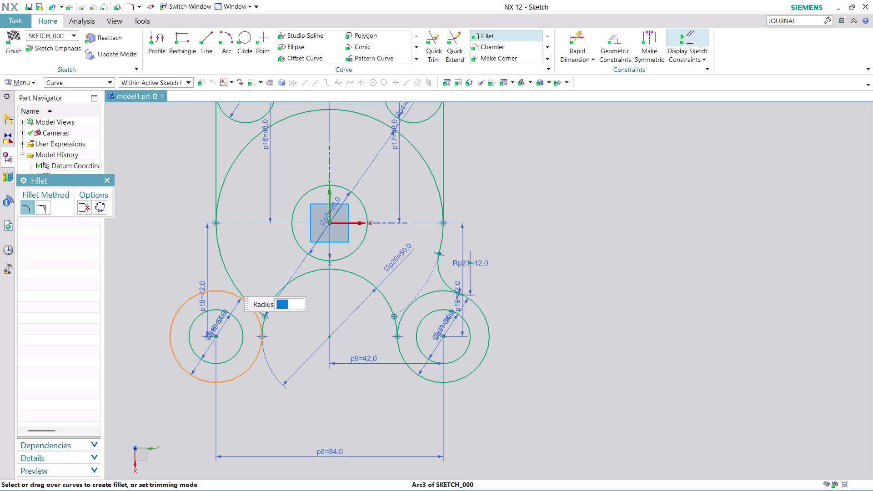
text(12)
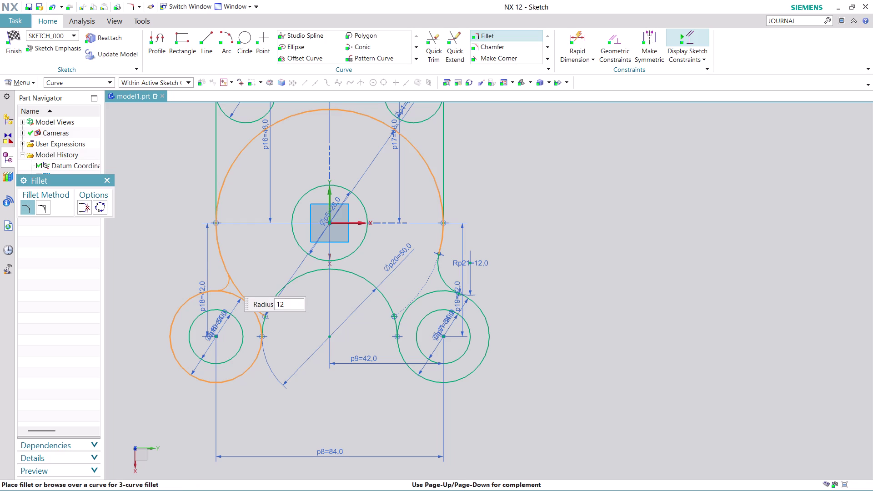
key(Return)
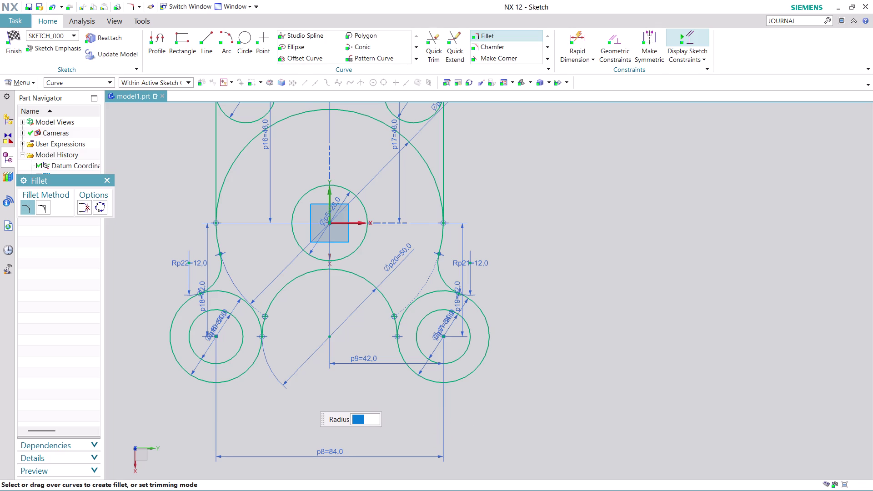
click(441, 40)
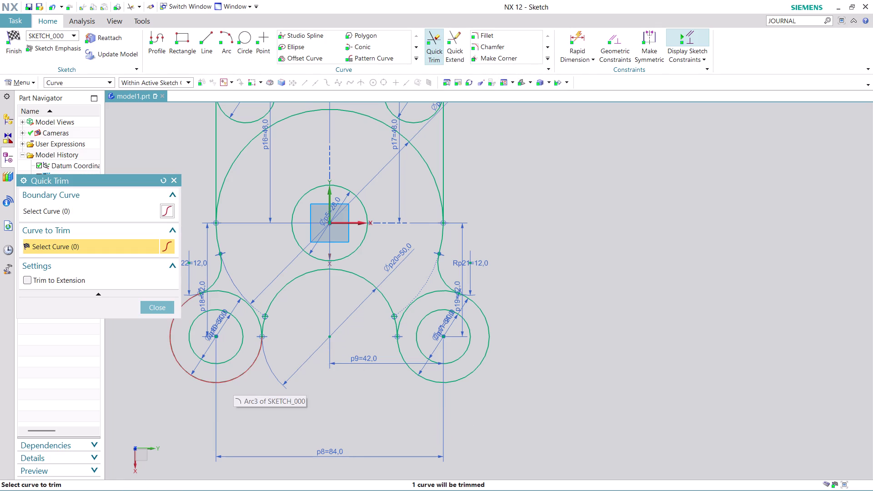
Trim the two leftover segments of the lower-left boss circle.
click(242, 298)
click(422, 297)
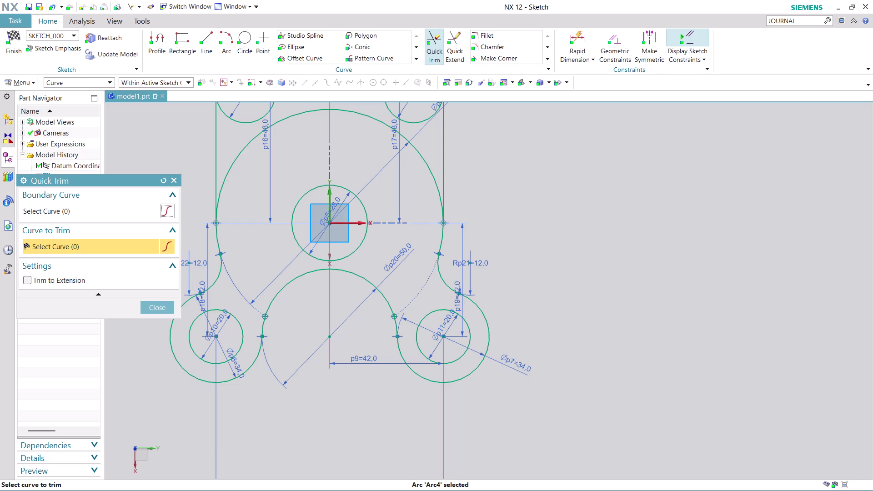
click(148, 311)
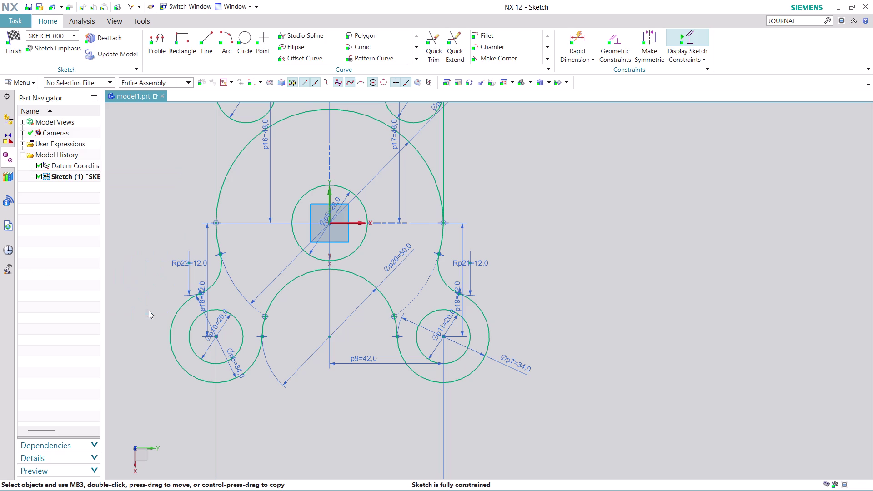
click(208, 39)
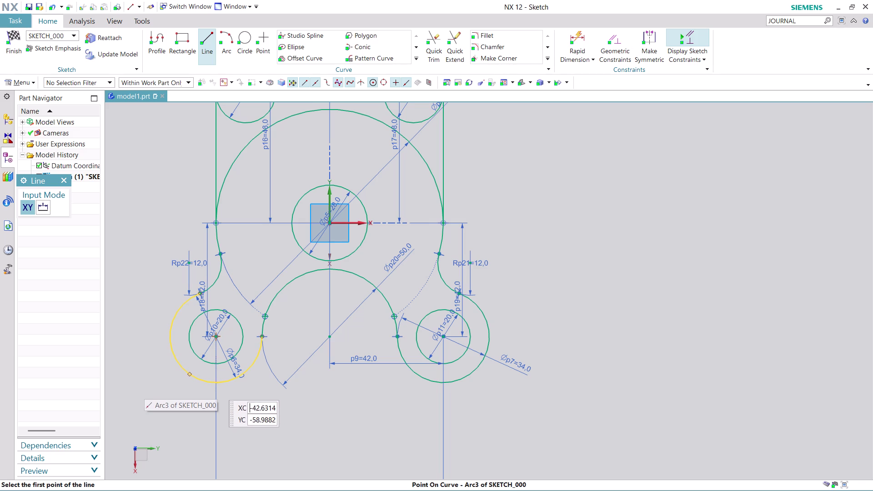
Draw a straight line from the lower-left boss arc to the lower-right boss arc.
click(215, 384)
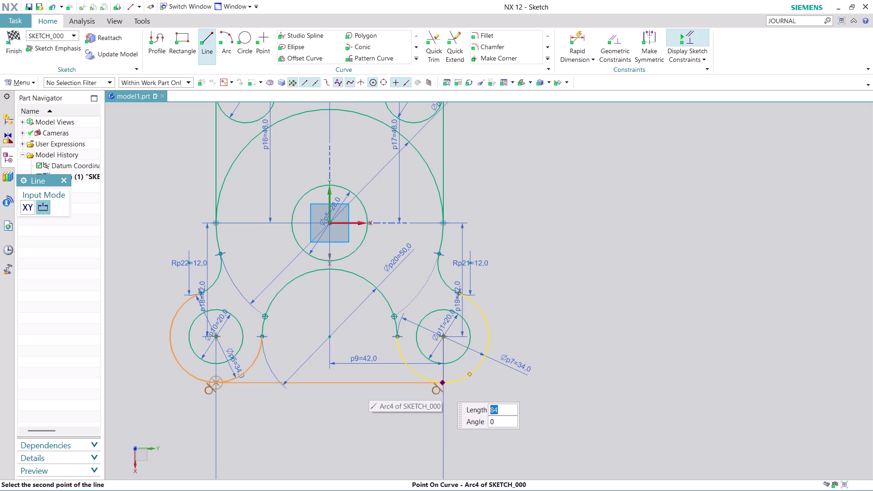
click(443, 387)
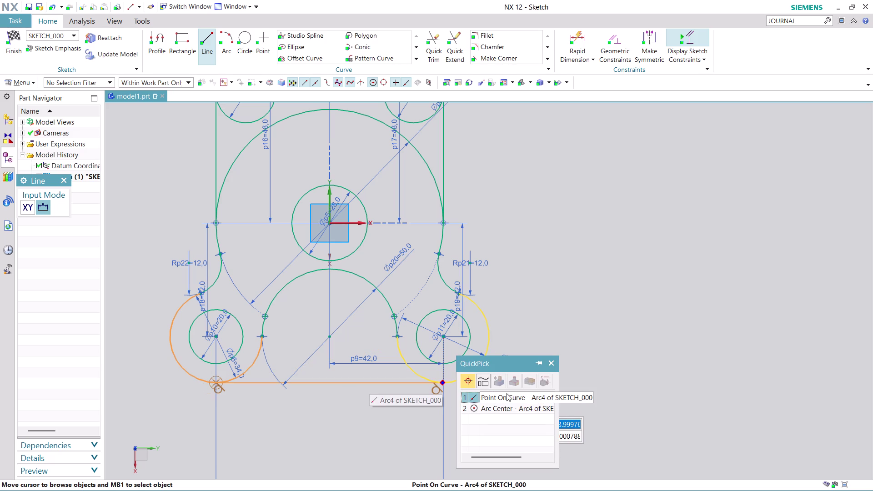
click(506, 396)
scroll(down, 3)
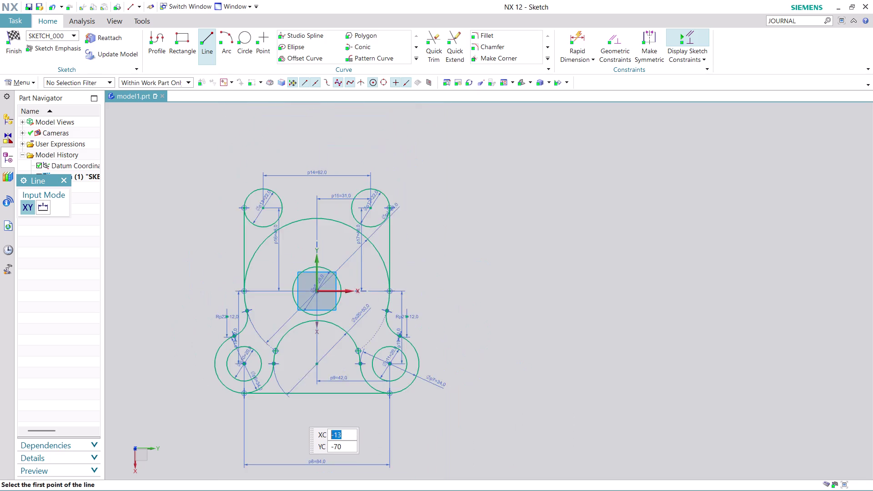
scroll(down, 3)
scroll(up, 3)
scroll(up, 3)
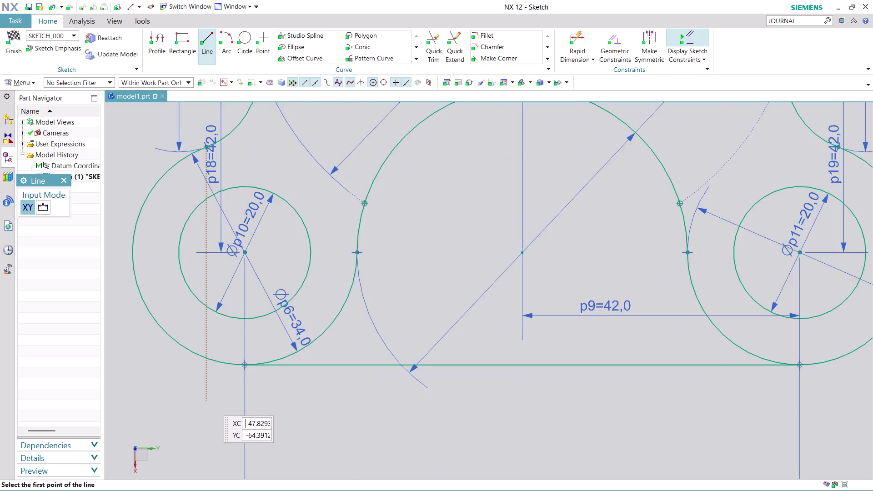
scroll(up, 3)
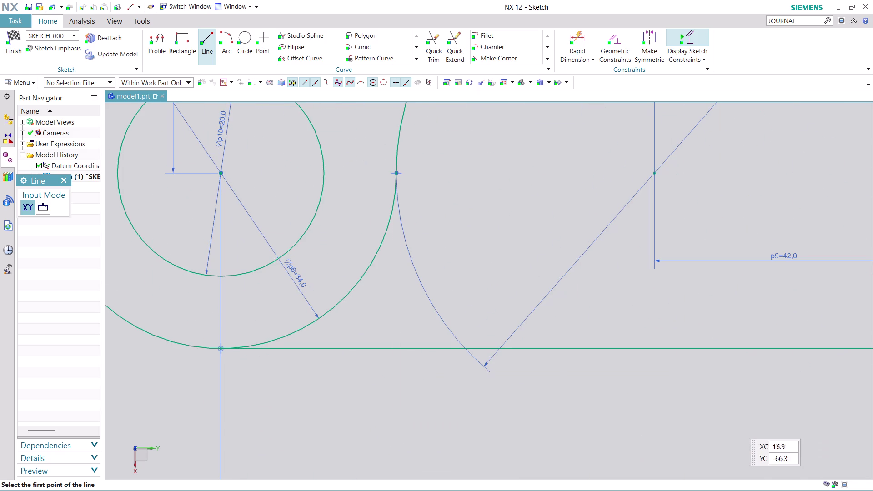
scroll(down, 3)
scroll(up, 3)
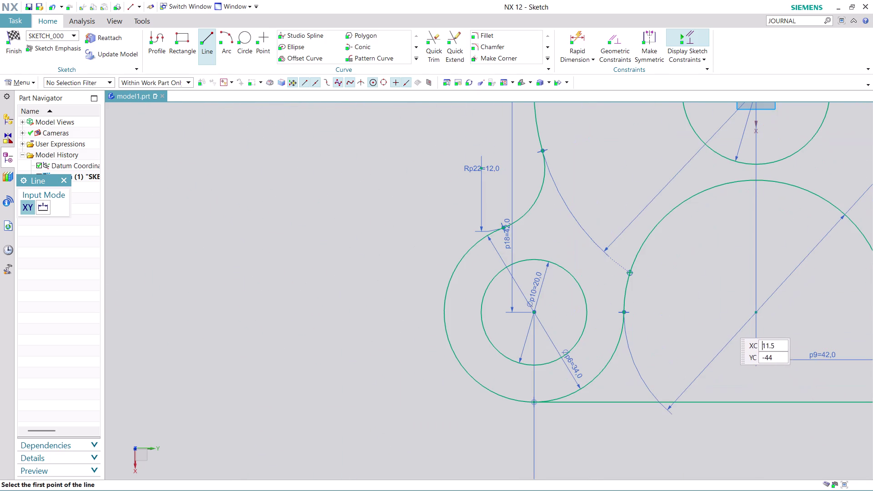
middle_drag(809, 300, 538, 397)
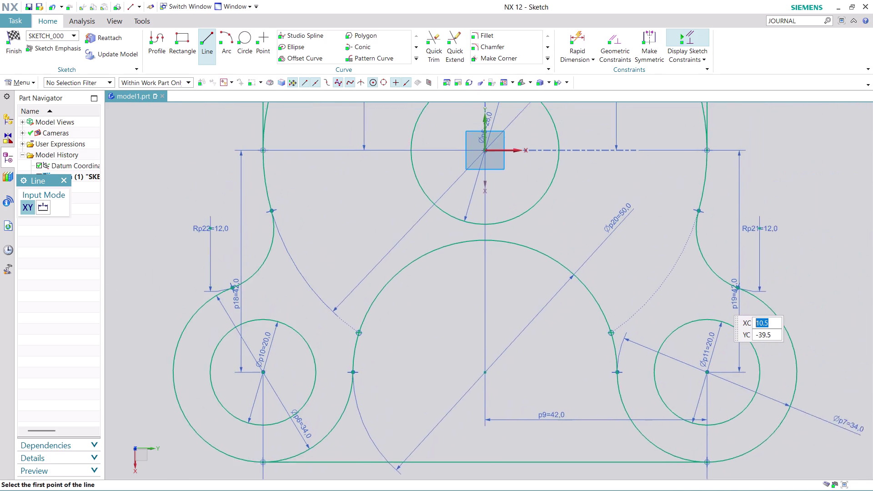
middle_drag(539, 397, 517, 387)
middle_click(516, 387)
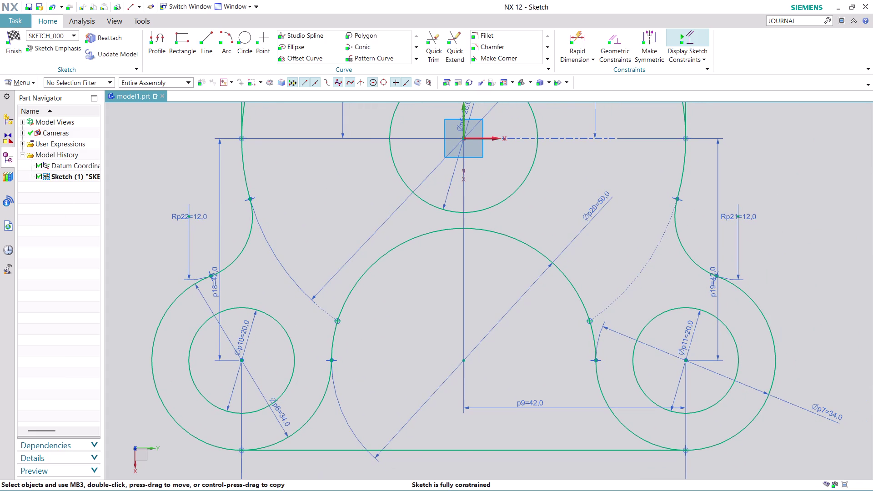
Zoom and pan the view back toward the upper bosses.
scroll(down, 3)
scroll(down, 3)
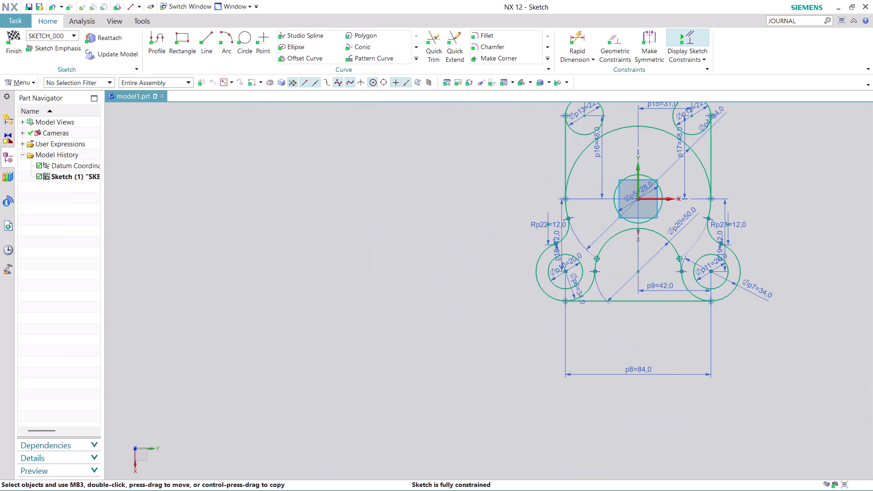
middle_drag(760, 165, 560, 273)
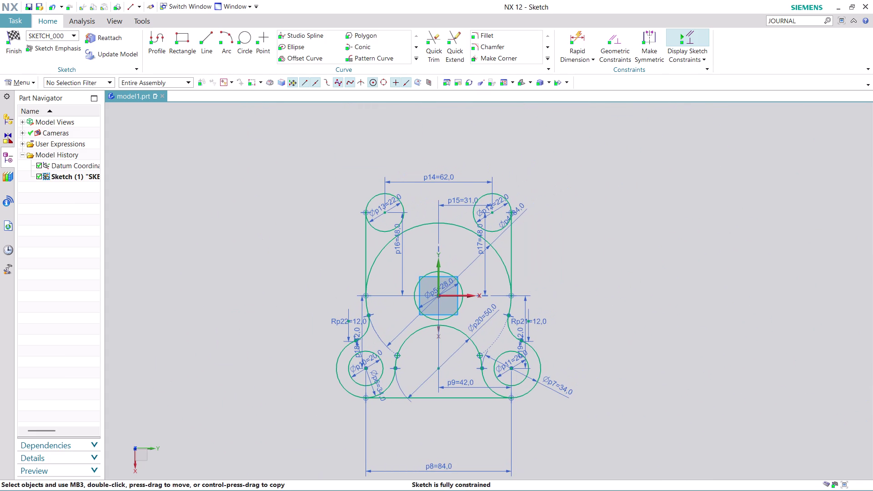
scroll(up, 3)
scroll(up, 3)
scroll(up, 3)
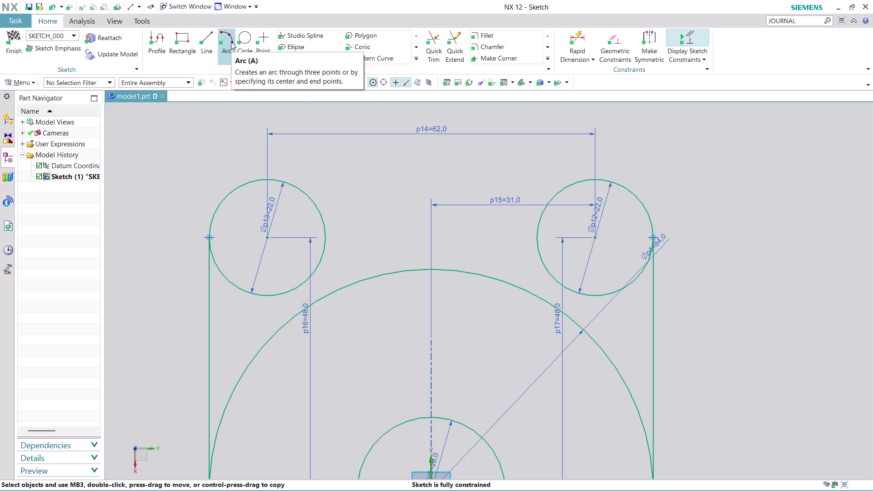
click(231, 42)
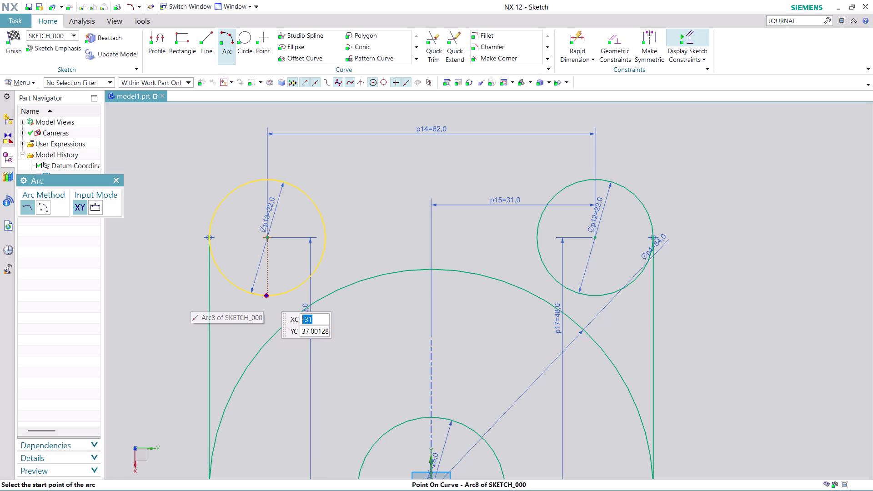
click(266, 296)
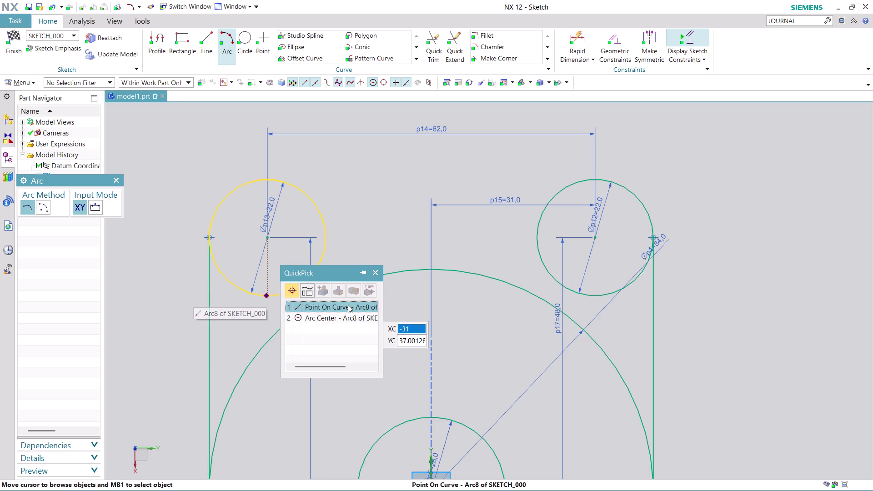
click(348, 305)
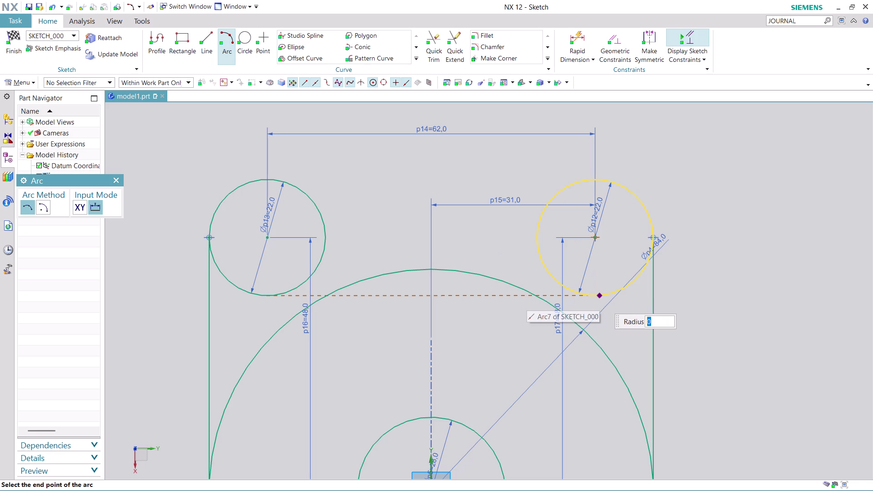
click(594, 298)
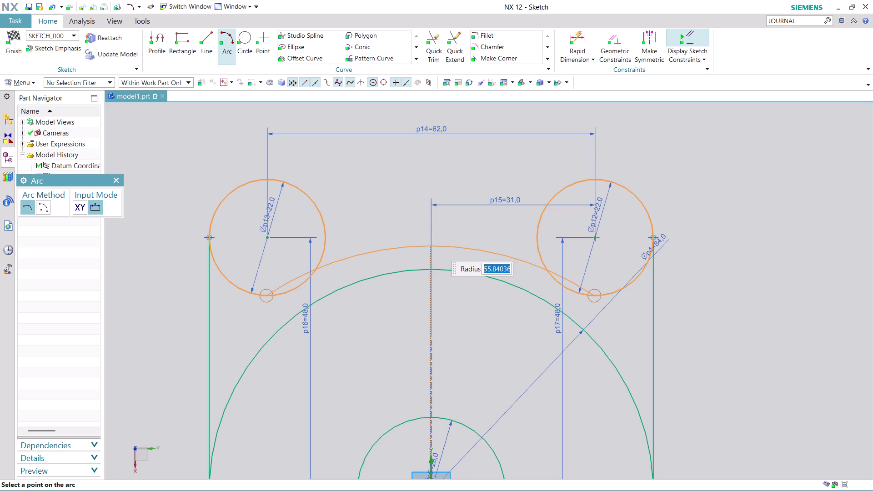
text(50)
key(Return)
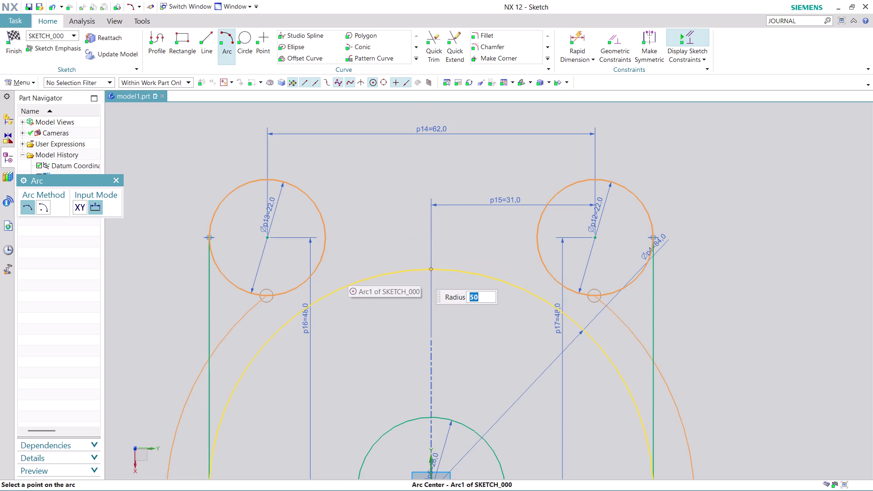
key(Escape)
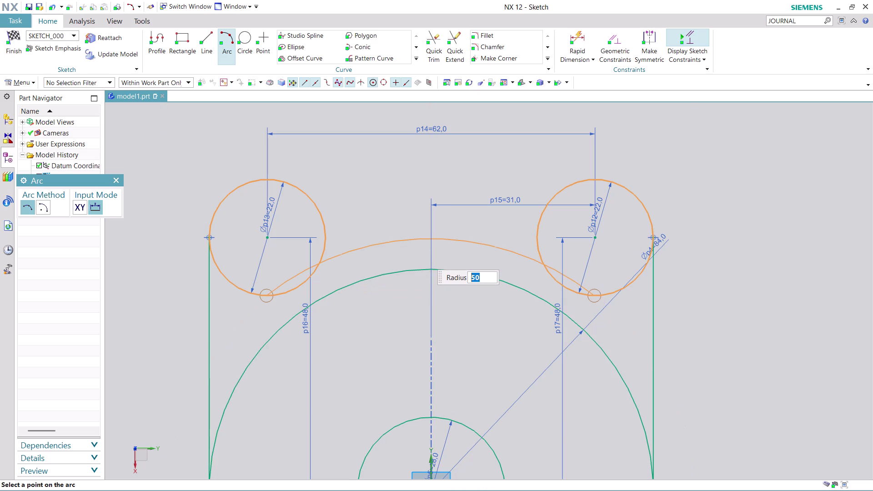
key(Escape)
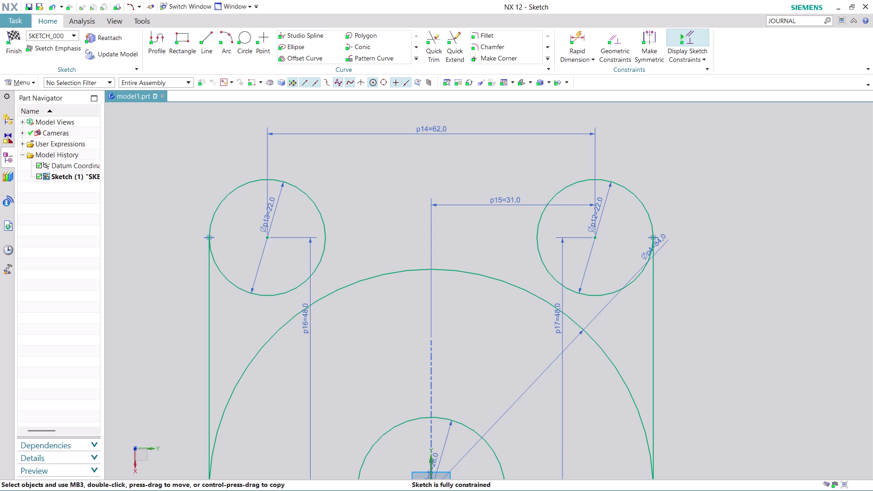
scroll(down, 3)
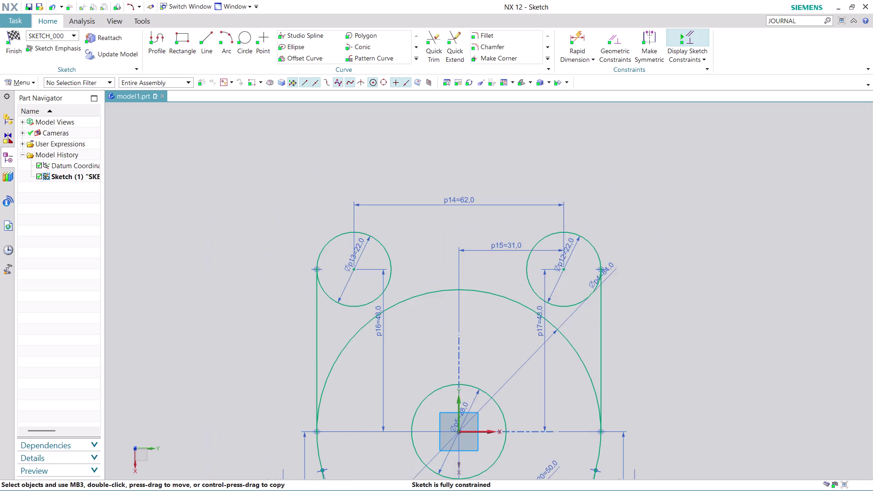
scroll(down, 3)
scroll(up, 3)
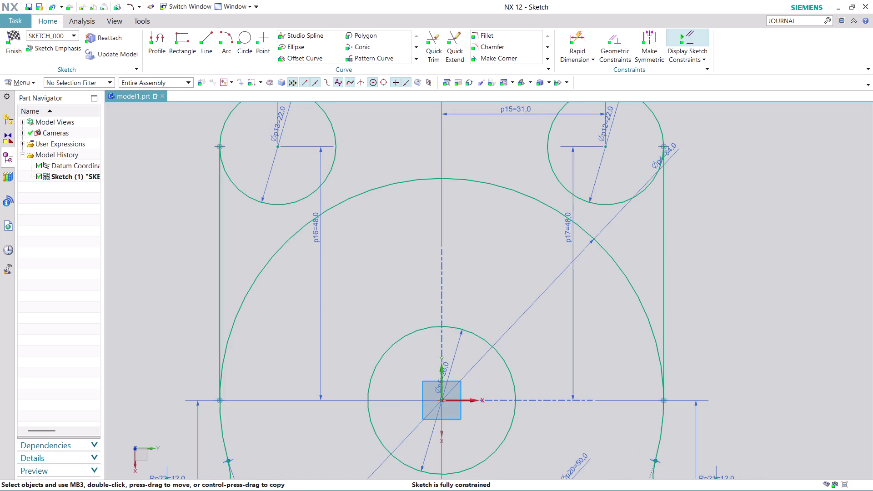
click(245, 36)
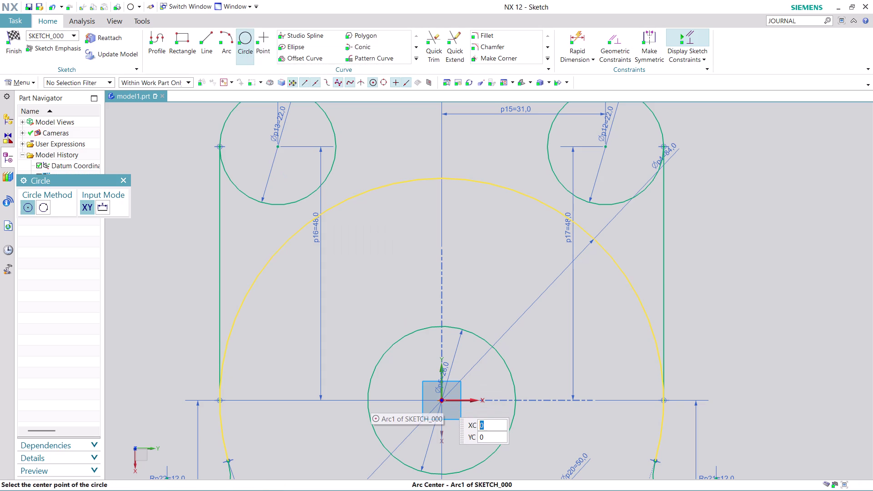
Add a 100 mm diameter circle at the sketch origin, then bring up Geometric Constraints.
click(441, 399)
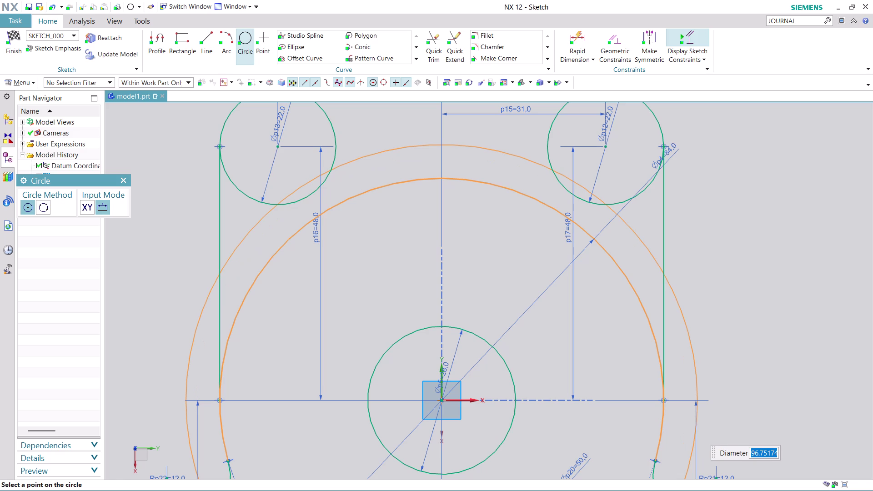
text(100)
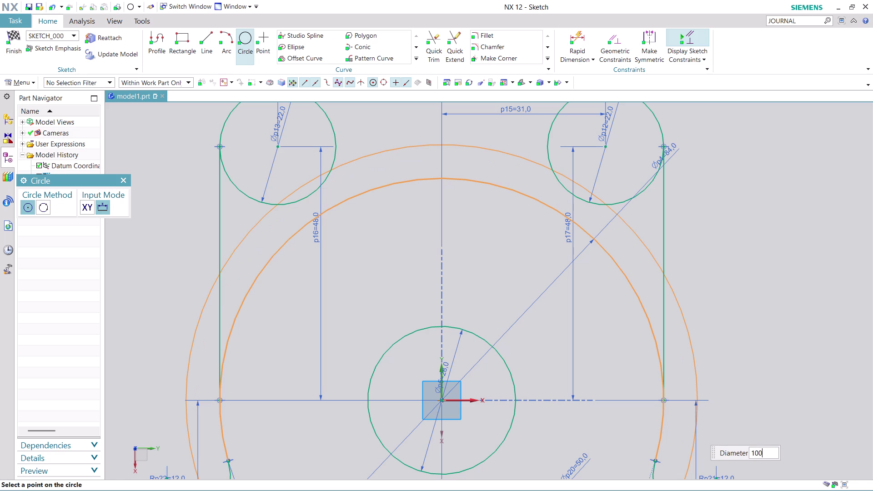
key(Return)
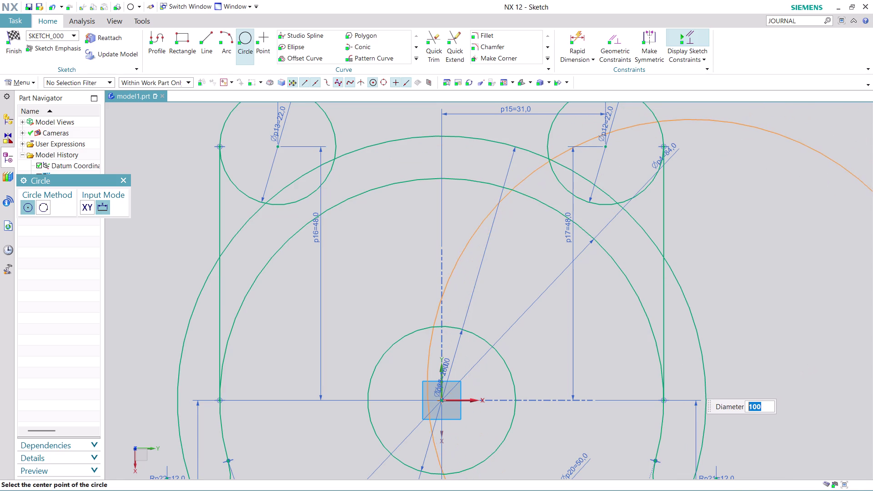
key(Escape)
key(Escape)
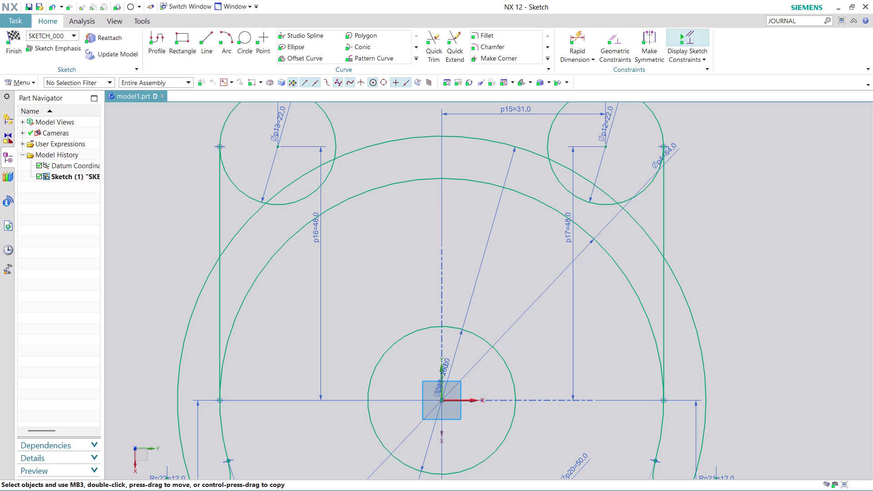
click(613, 34)
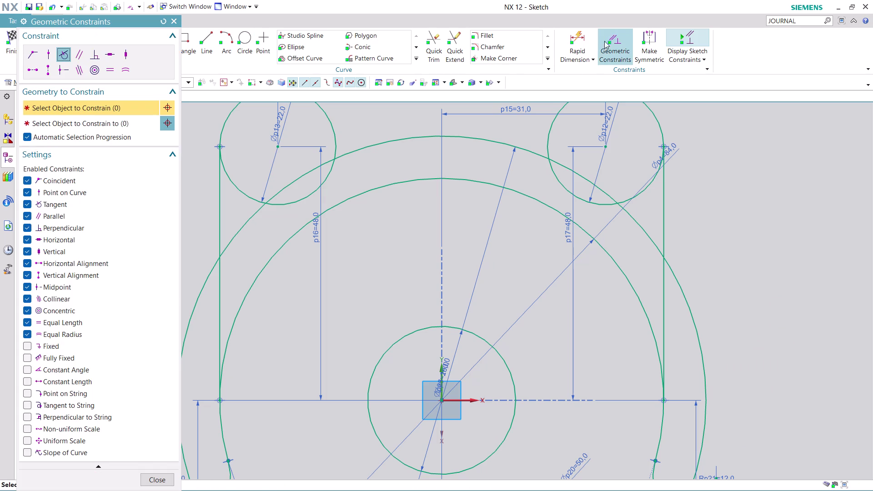
Try a tangent between the outer circle and another curve, then undo it and the 100 mm circle.
click(268, 202)
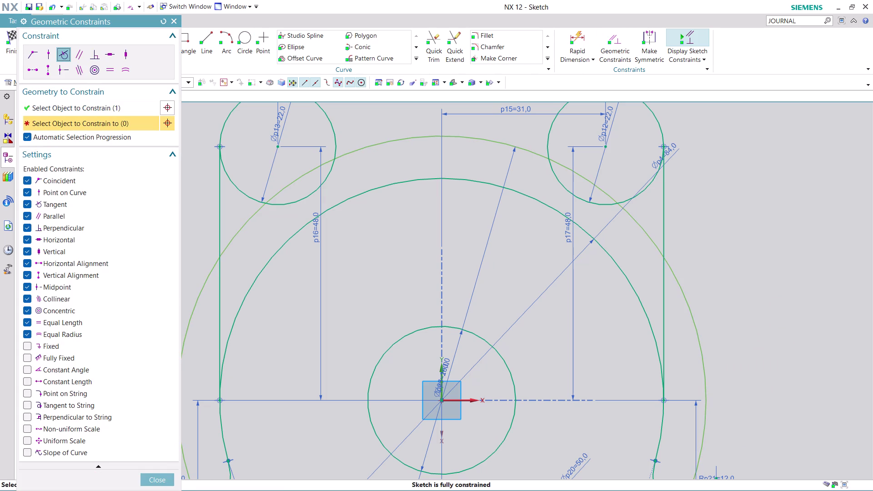
click(300, 202)
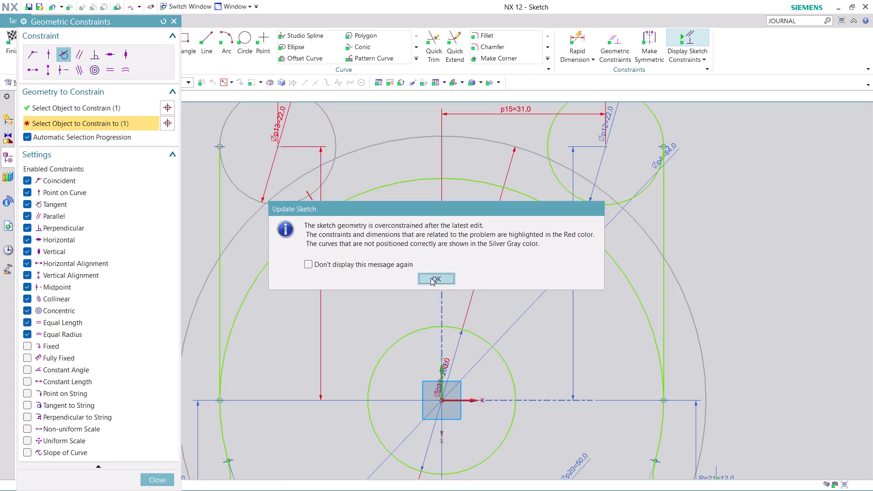
click(432, 278)
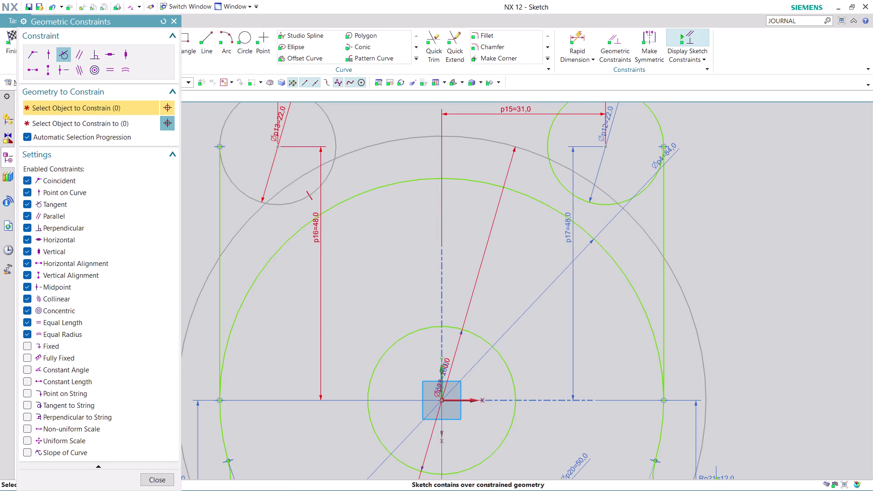
key(ctrl+z)
key(ctrl+z)
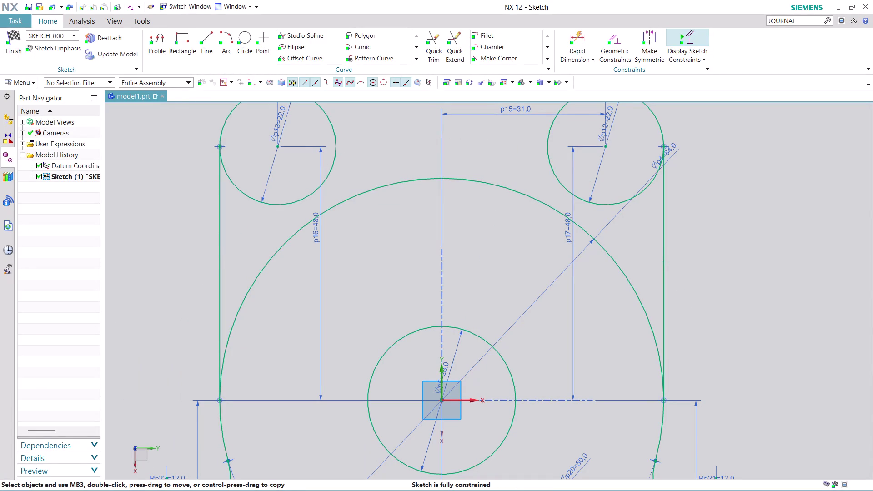
Bring the upper bosses into view and select the Arc tool.
scroll(down, 3)
middle_drag(769, 218, 733, 240)
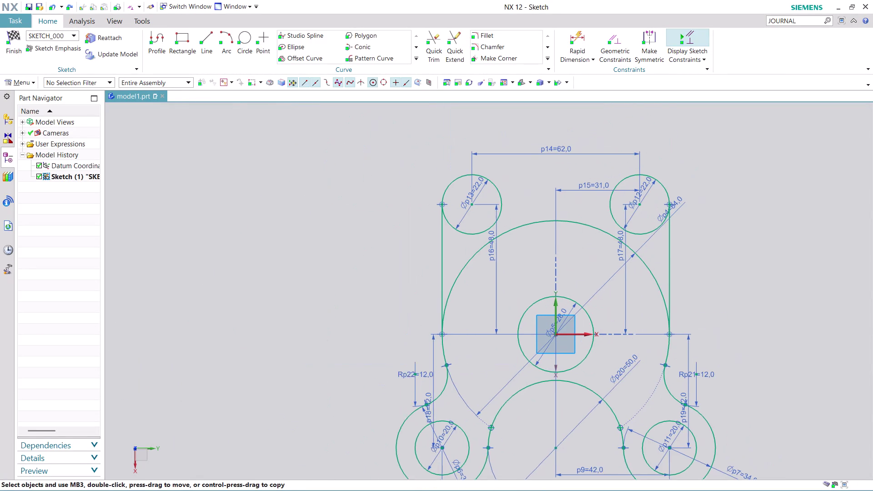
middle_drag(733, 240, 615, 278)
scroll(up, 3)
scroll(up, 3)
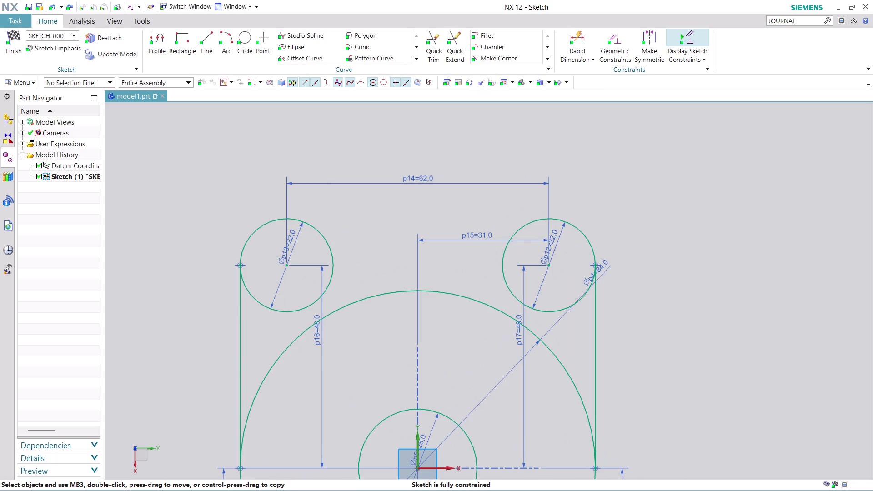
click(224, 29)
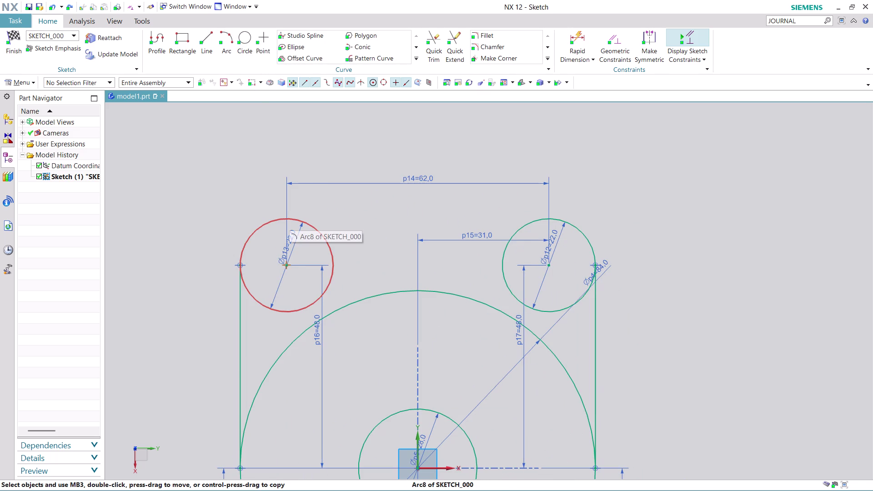
click(222, 31)
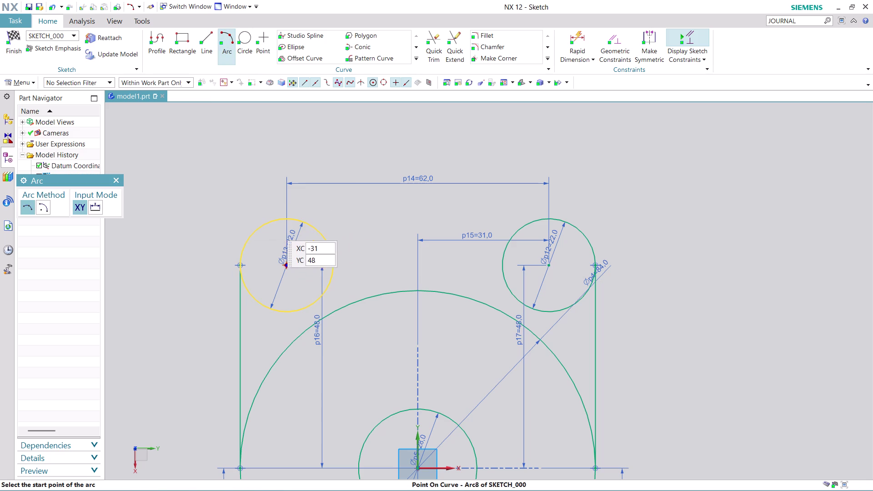
Snap an arc onto both upper 22 mm boss circles, with radius 48, placed above them.
click(245, 244)
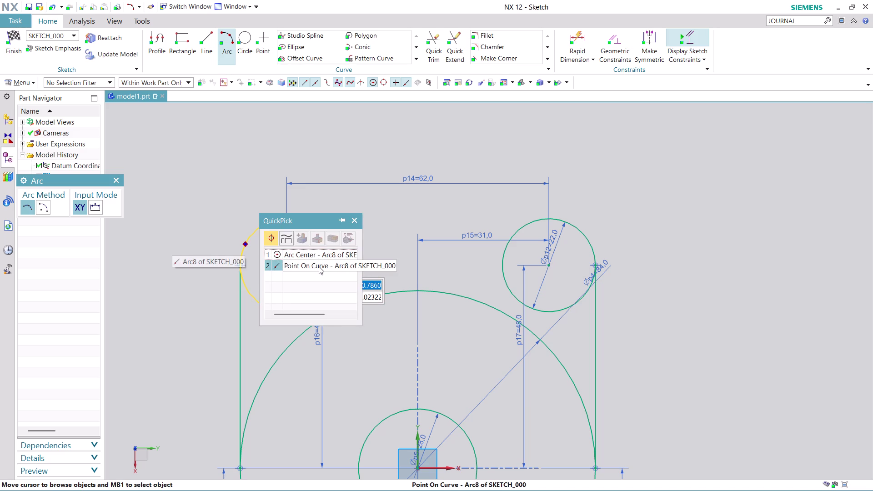
click(319, 266)
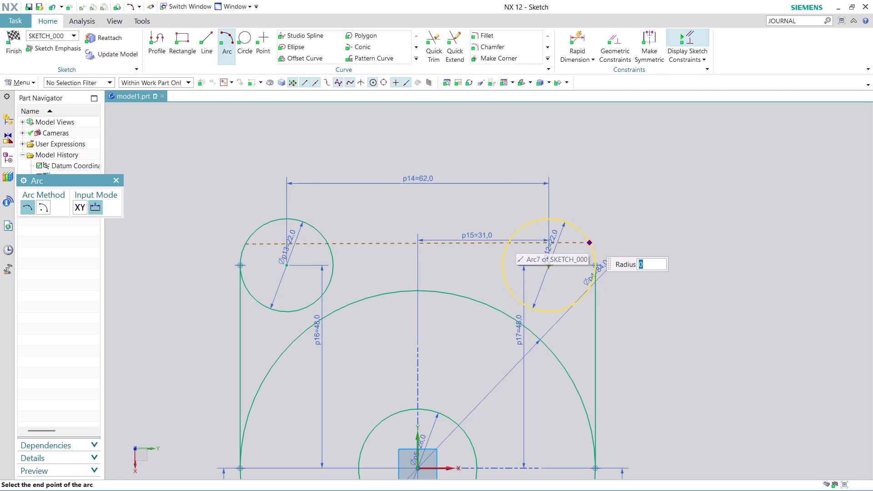
click(592, 241)
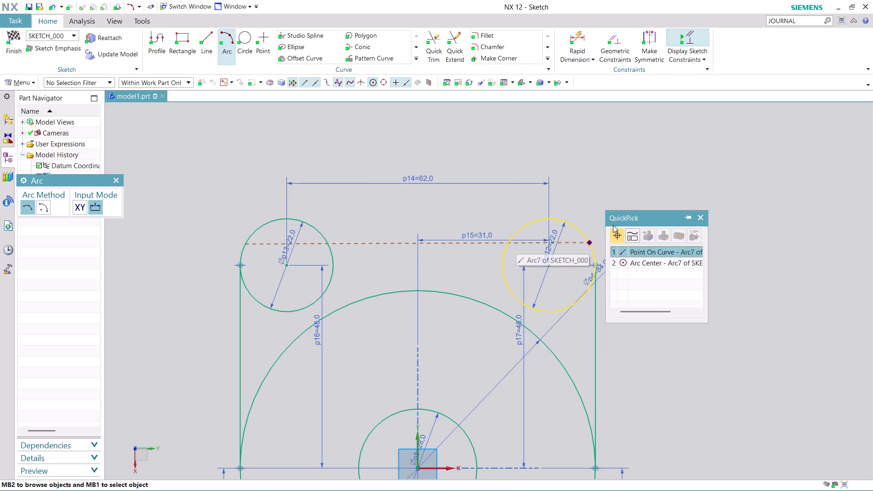
click(653, 250)
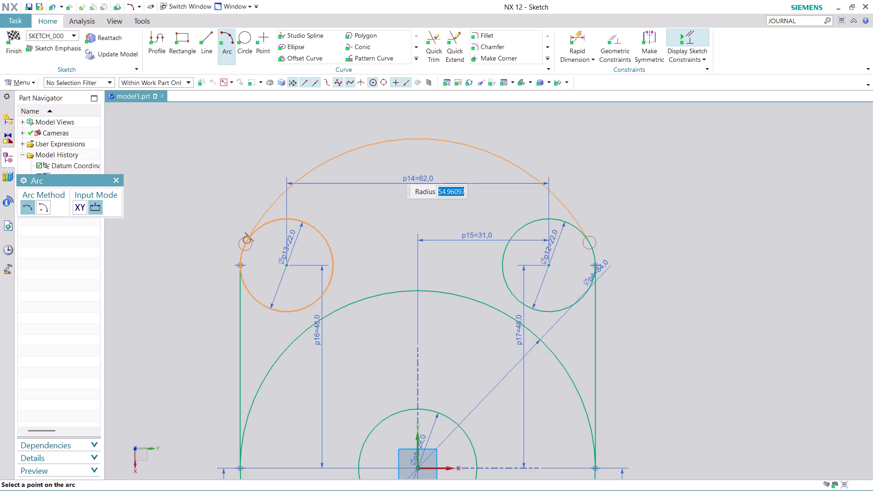
text(48)
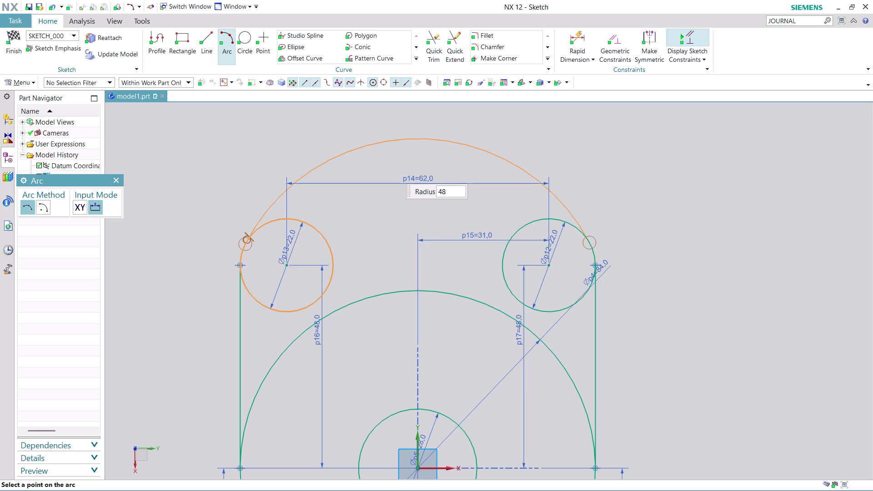
key(Return)
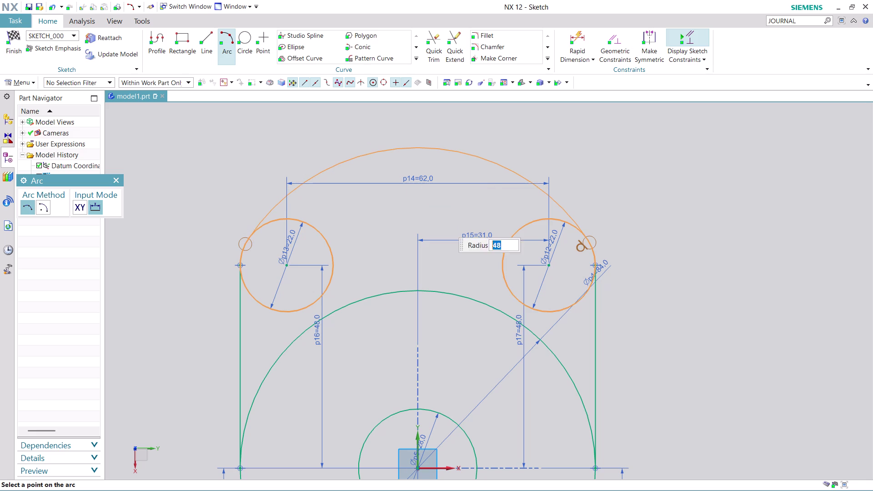
click(402, 196)
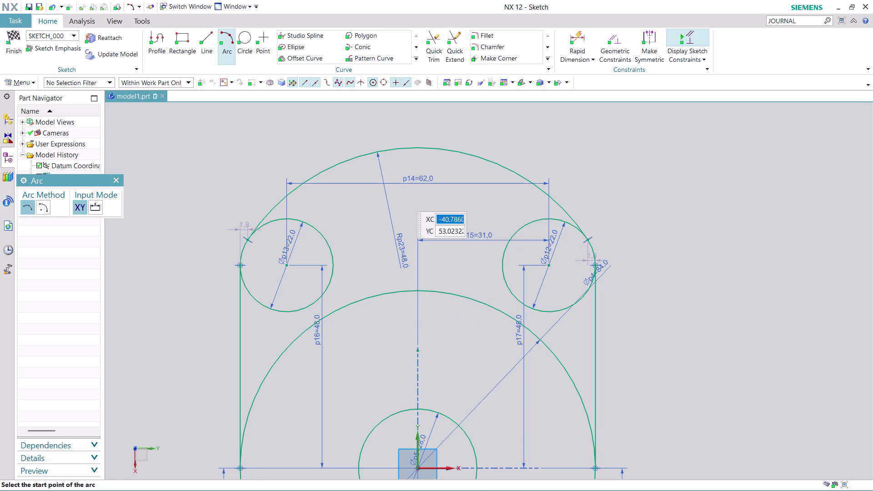
Snap a radius 50 arc between the upper boss circles, placed below them, then exit Arc.
scroll(down, 3)
scroll(up, 3)
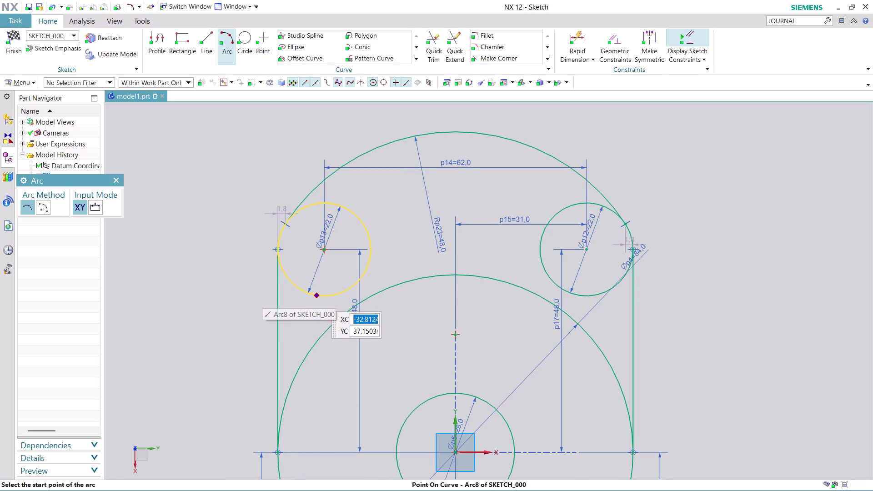
click(365, 278)
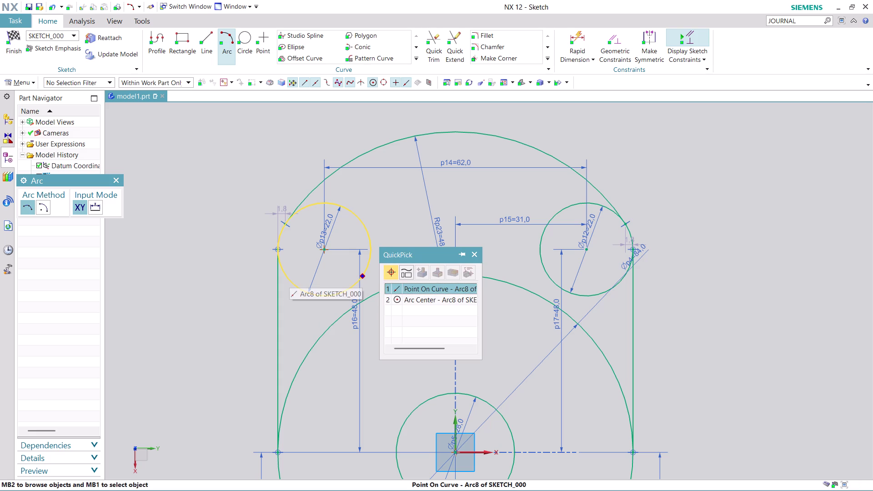
click(425, 288)
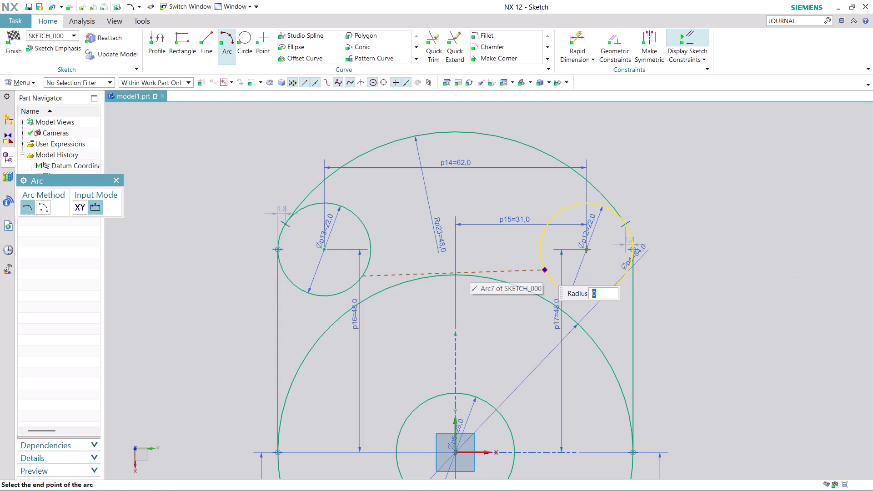
click(543, 270)
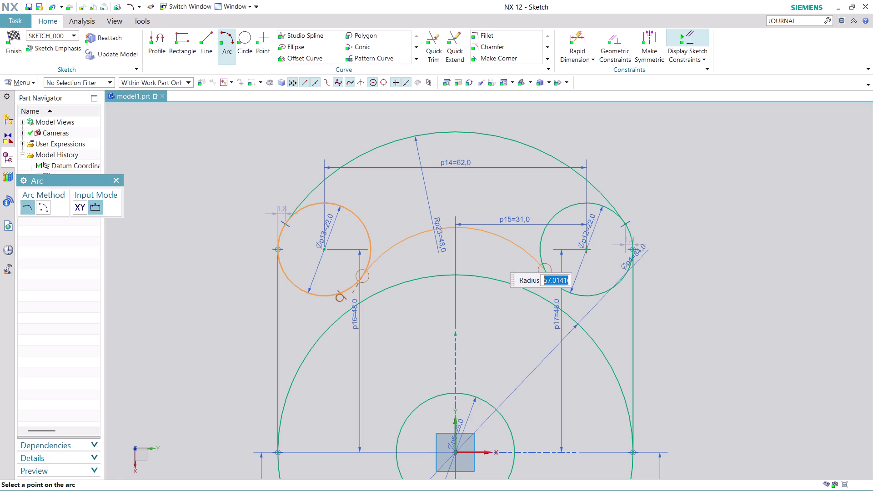
text(50)
key(Return)
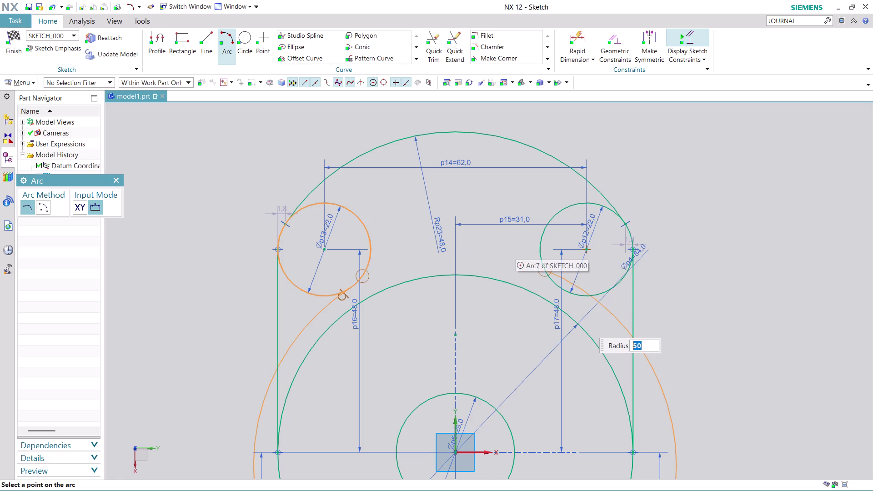
click(496, 266)
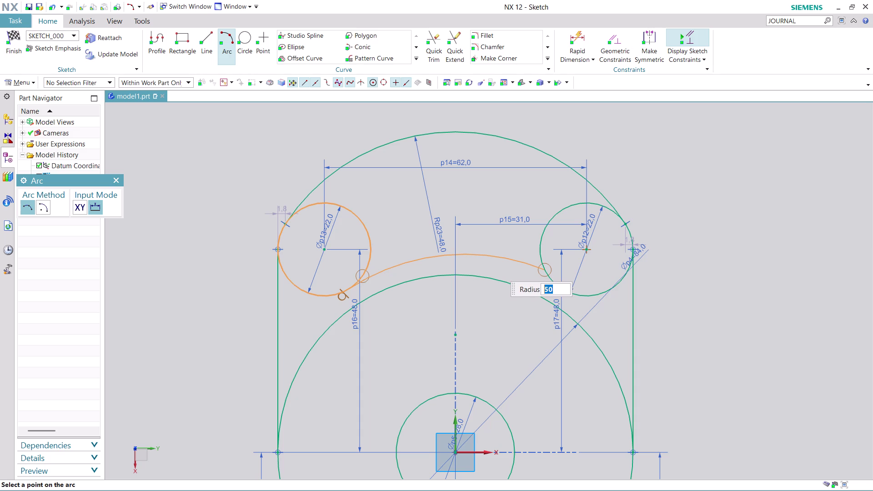
key(Escape)
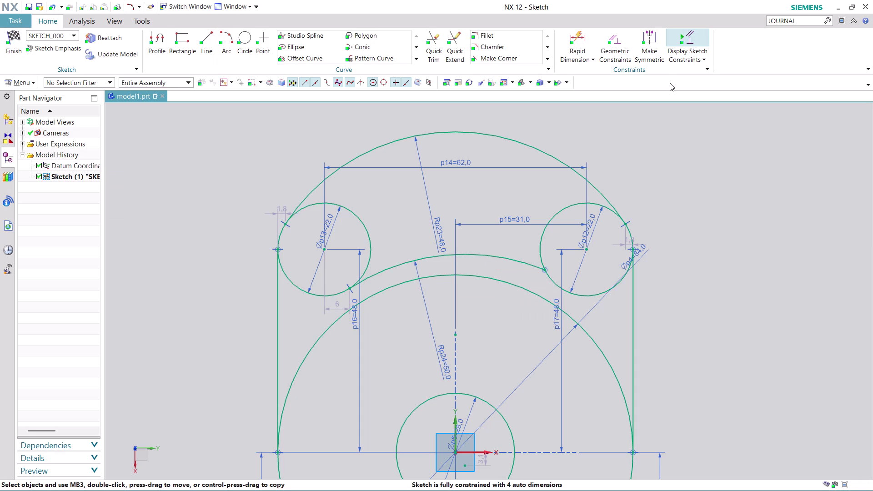
Make the lower 50 mm arc tangent to a boss circle, recenter the view, and finish the sketch.
click(612, 35)
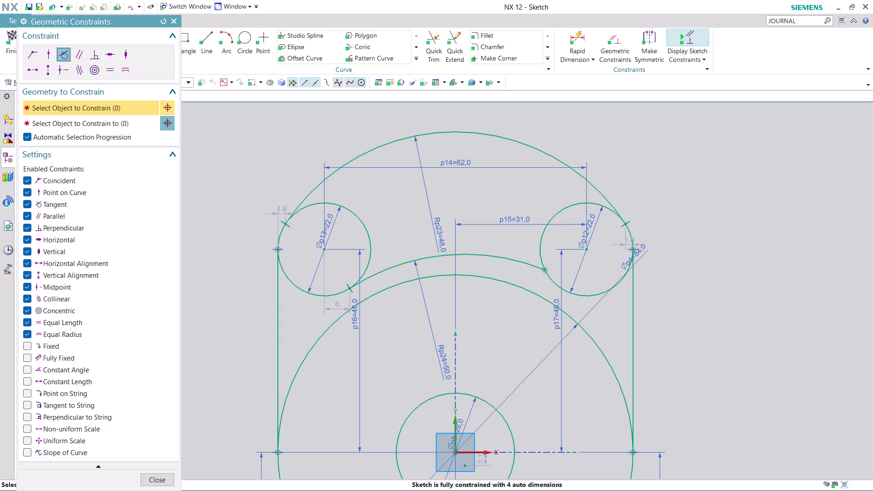
click(508, 260)
click(562, 285)
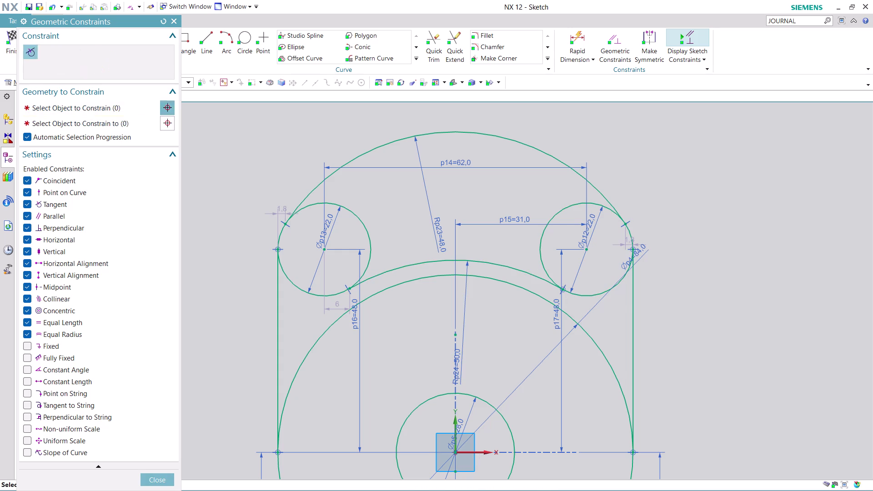
click(178, 22)
scroll(down, 3)
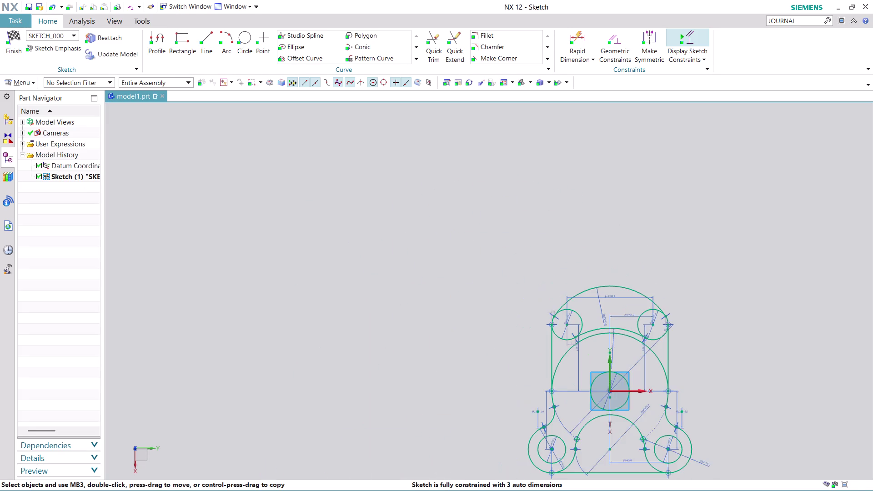
scroll(up, 3)
scroll(down, 3)
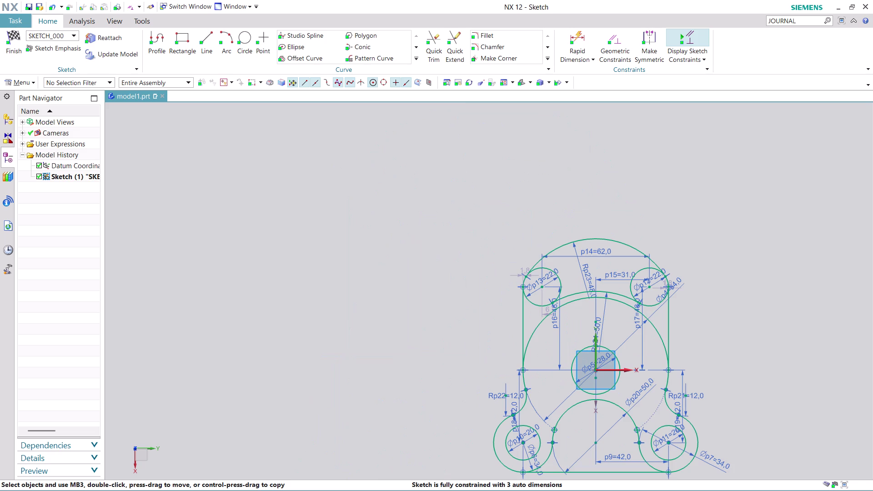
middle_drag(741, 370, 594, 290)
scroll(up, 3)
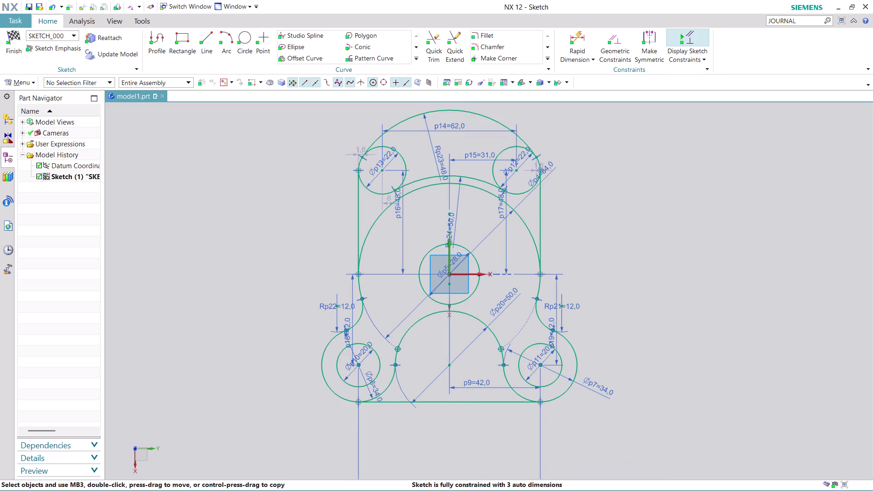
click(14, 50)
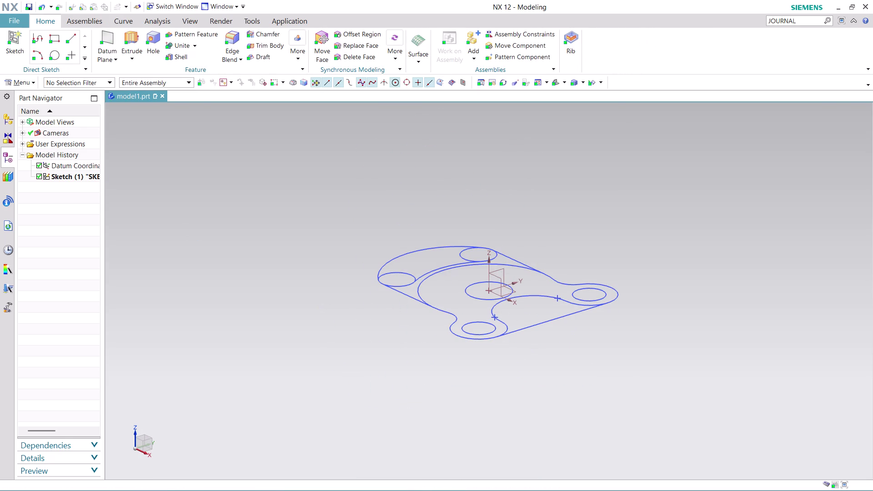
Start an extrusion of the bracket sketch and add the outer plate region.
click(127, 38)
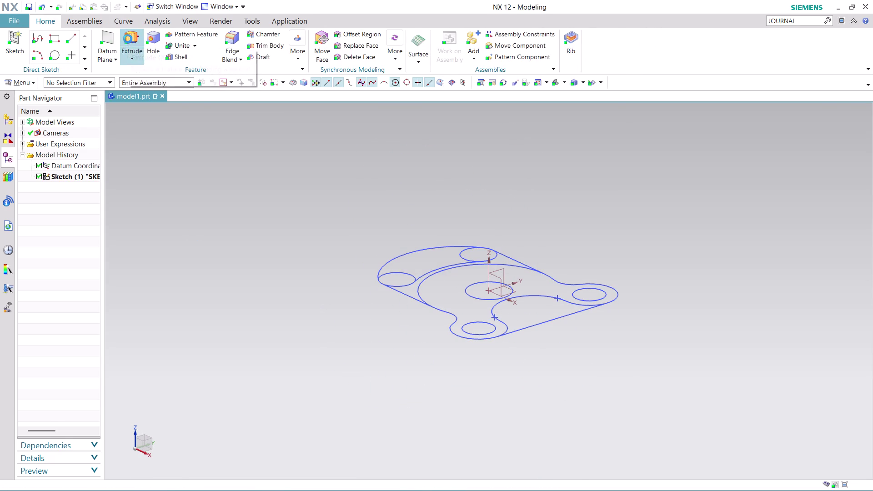
click(446, 294)
scroll(up, 3)
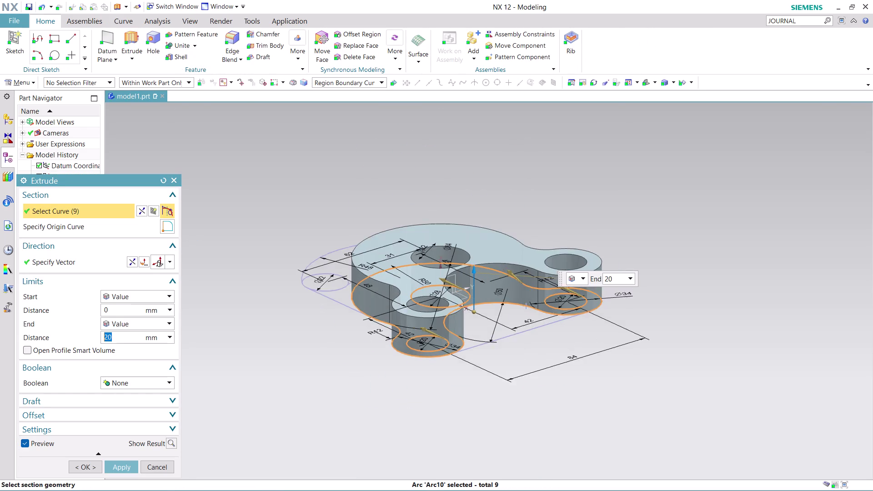
middle_drag(682, 267, 694, 324)
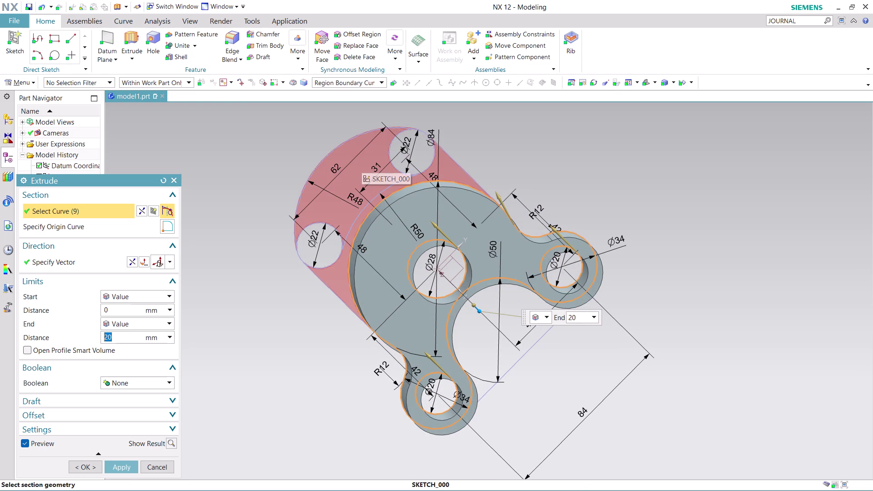
click(361, 161)
Orbit around the 20 mm extrude preview to check its thickness, then cancel the extrusion.
middle_drag(267, 345, 284, 327)
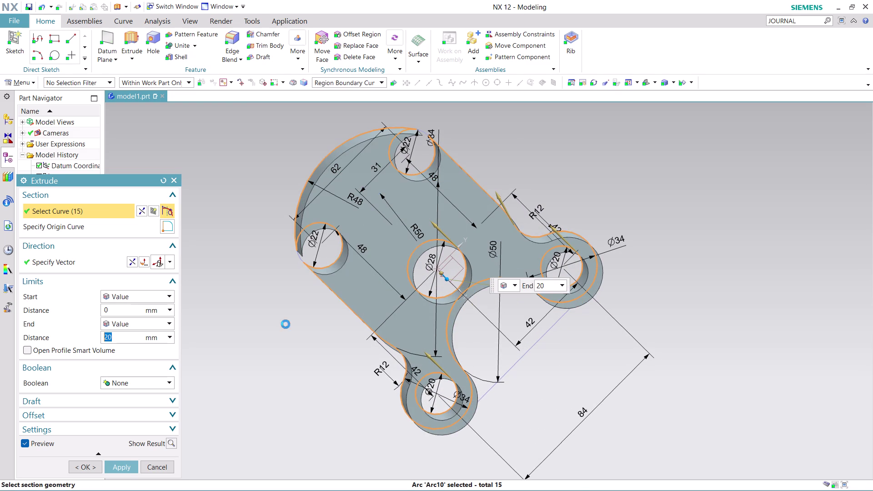
middle_drag(283, 327, 337, 301)
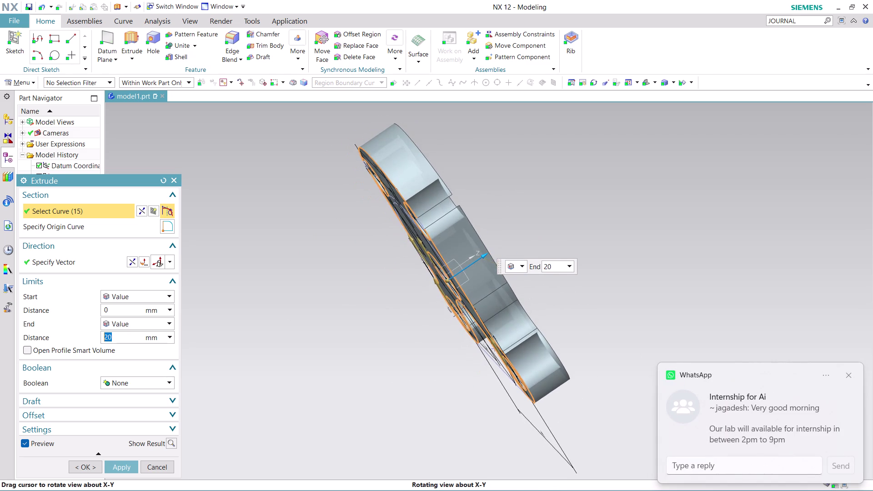
middle_drag(337, 301, 315, 315)
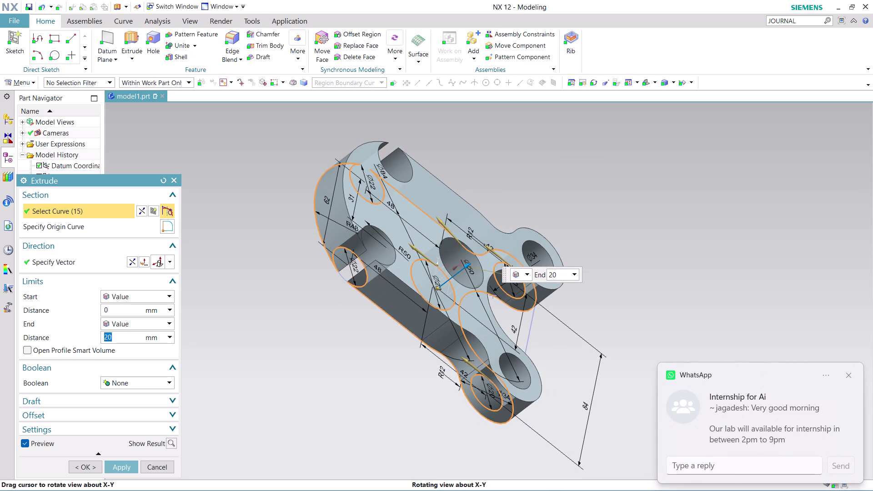
middle_drag(315, 315, 313, 315)
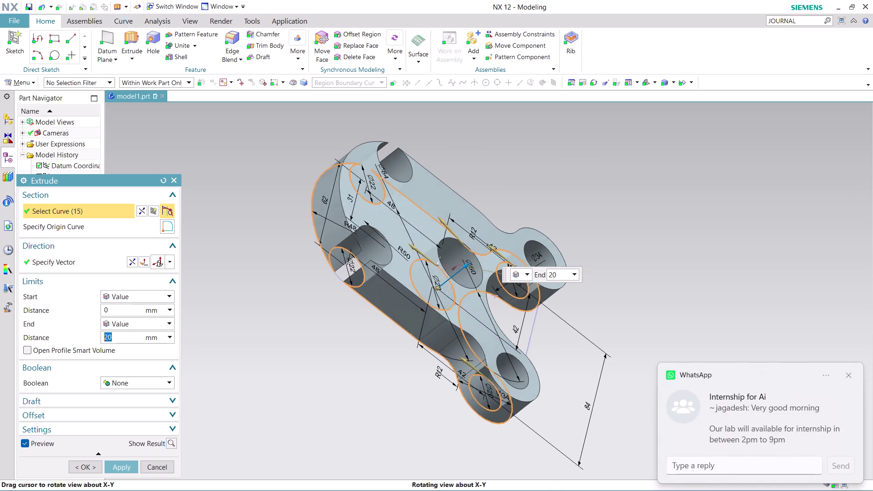
middle_drag(313, 315, 296, 316)
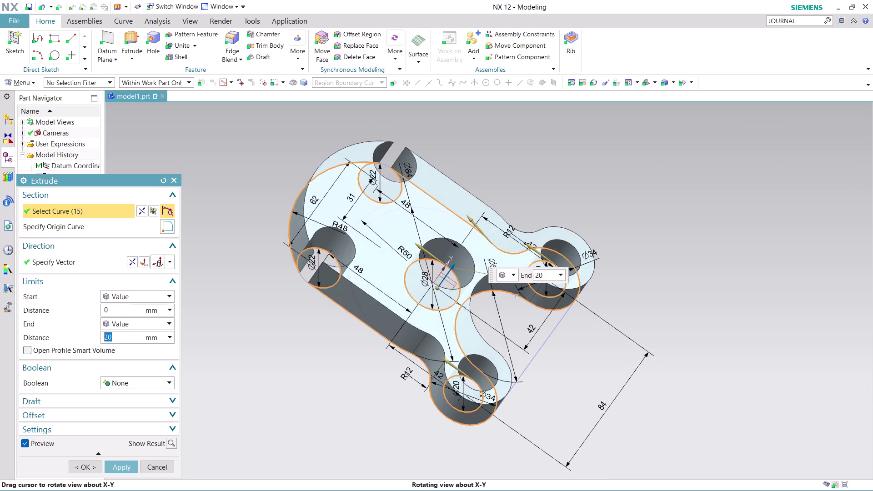
middle_drag(296, 316, 248, 361)
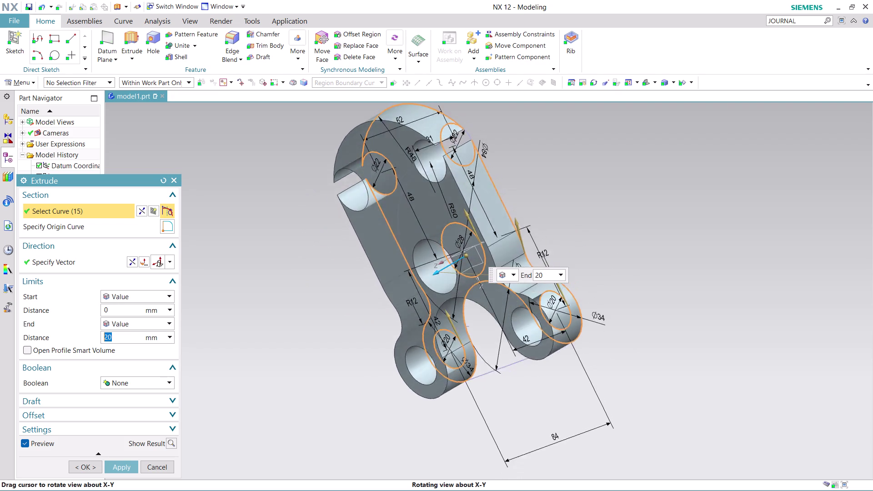
middle_drag(247, 361, 318, 355)
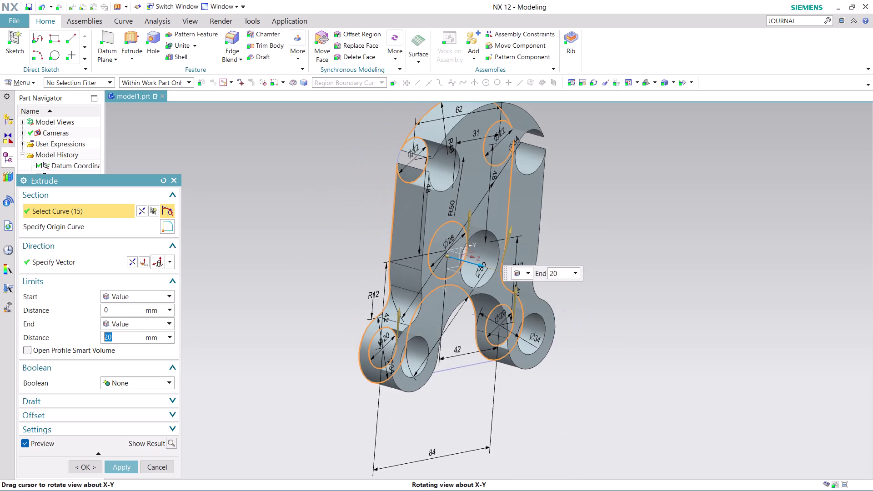
middle_drag(318, 355, 282, 342)
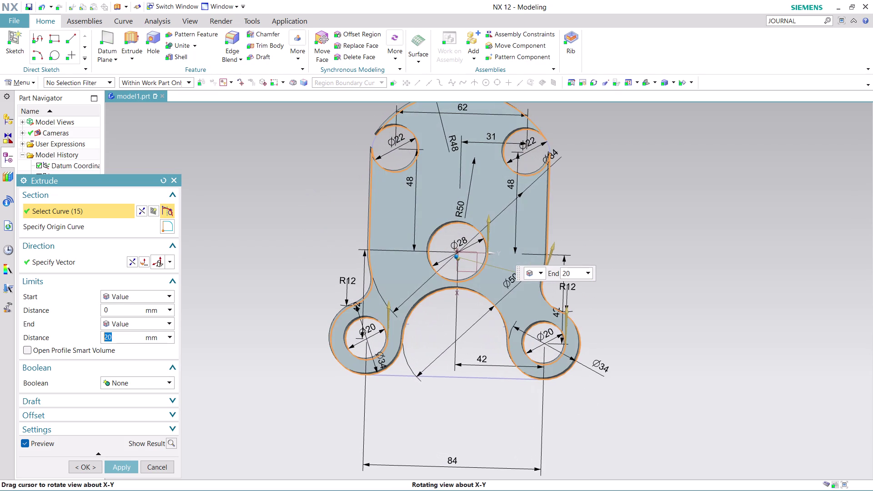
middle_drag(282, 341, 281, 342)
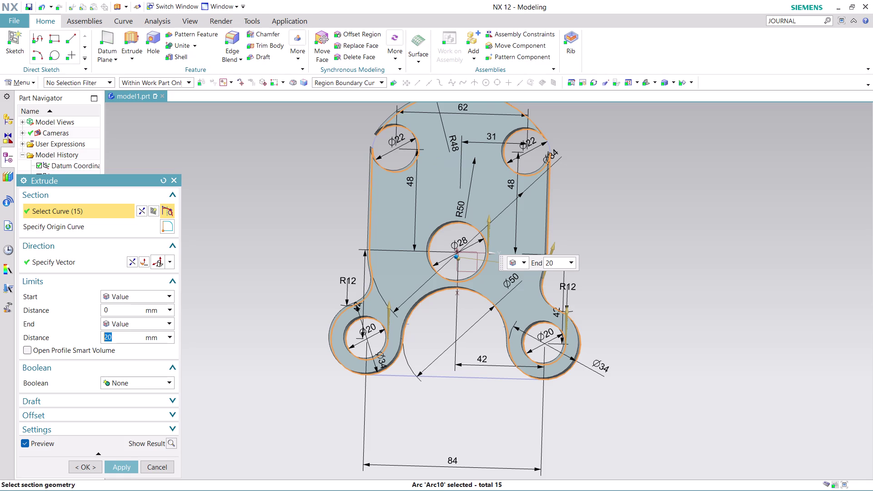
middle_drag(611, 224, 485, 206)
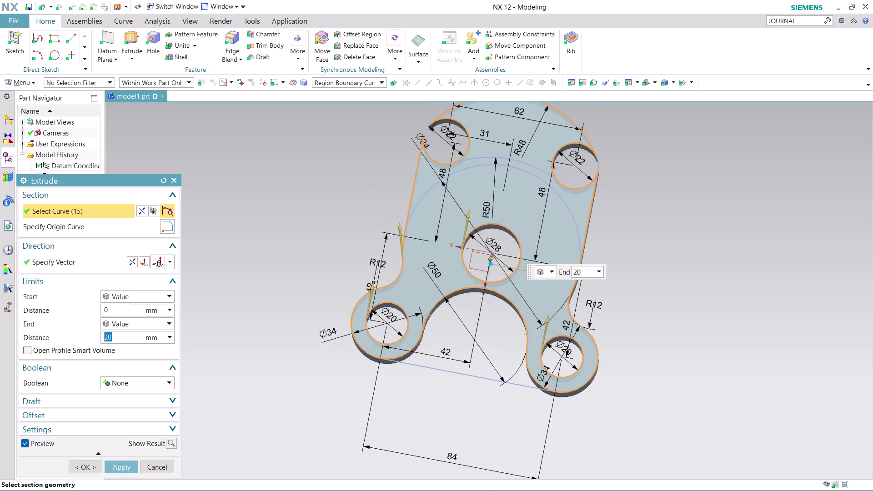
click(159, 466)
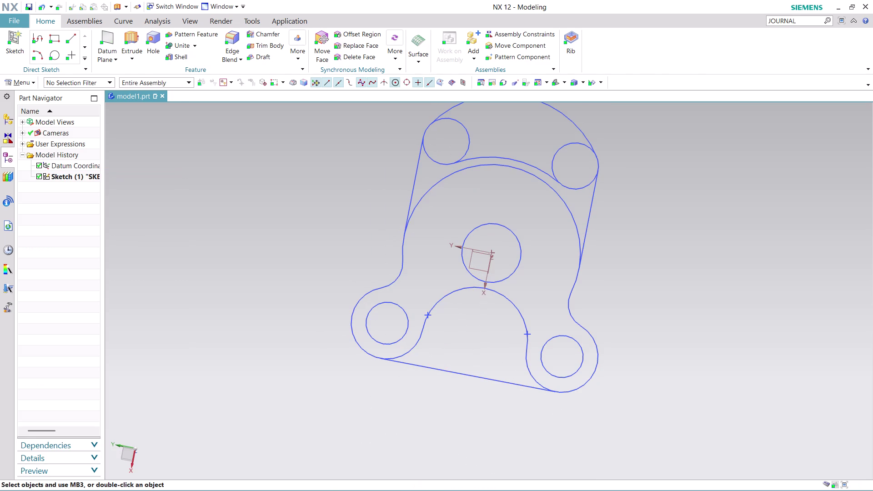
Zoom and orbit around the bare bracket sketch curves, ending near a face-on view.
scroll(up, 3)
scroll(up, 3)
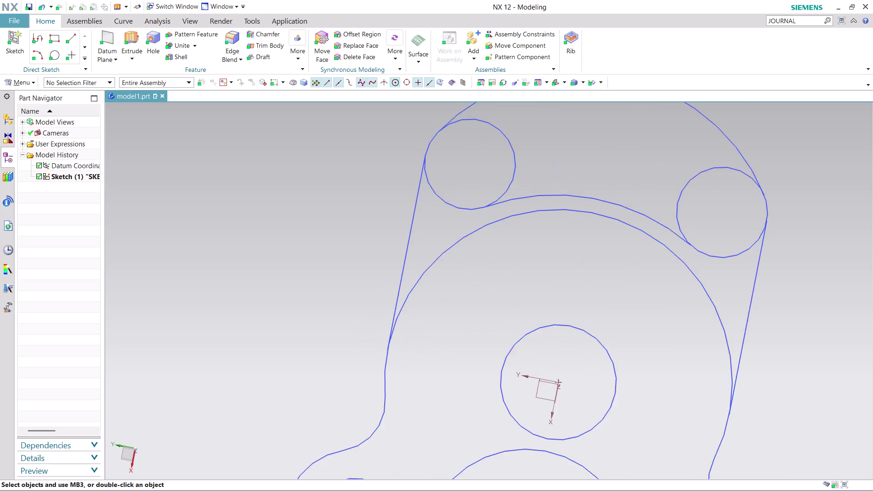
scroll(up, 3)
scroll(up, 3)
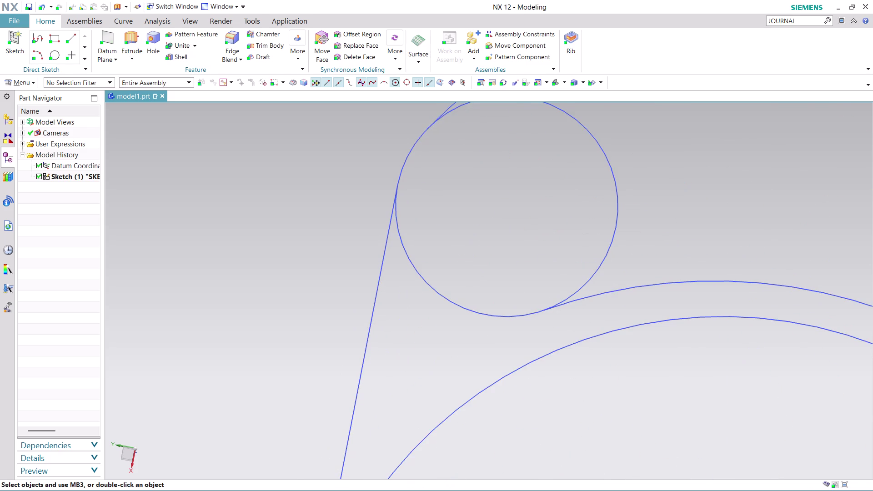
scroll(up, 3)
scroll(down, 3)
scroll(down, 3)
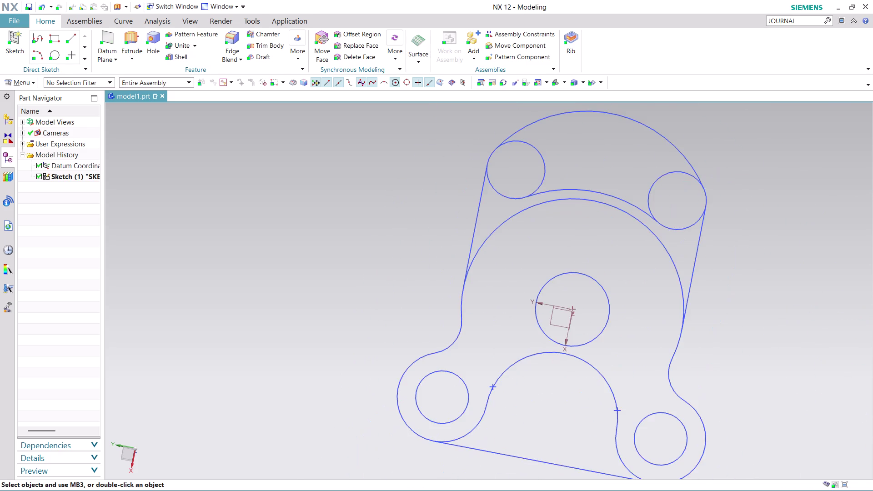
scroll(down, 3)
middle_drag(743, 215, 643, 214)
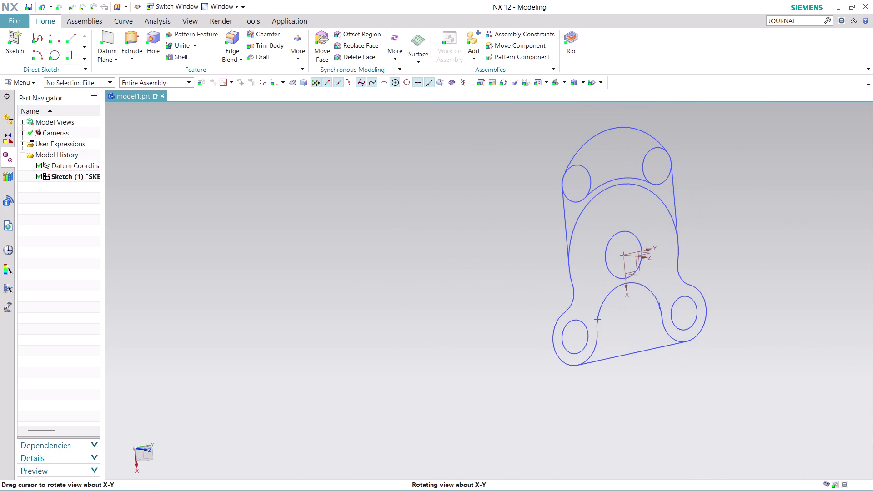
middle_drag(643, 214, 568, 241)
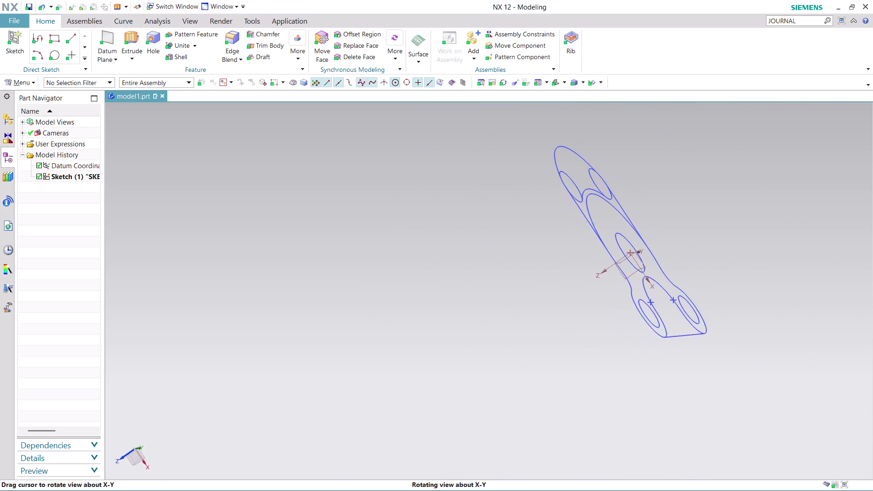
middle_drag(568, 241, 506, 268)
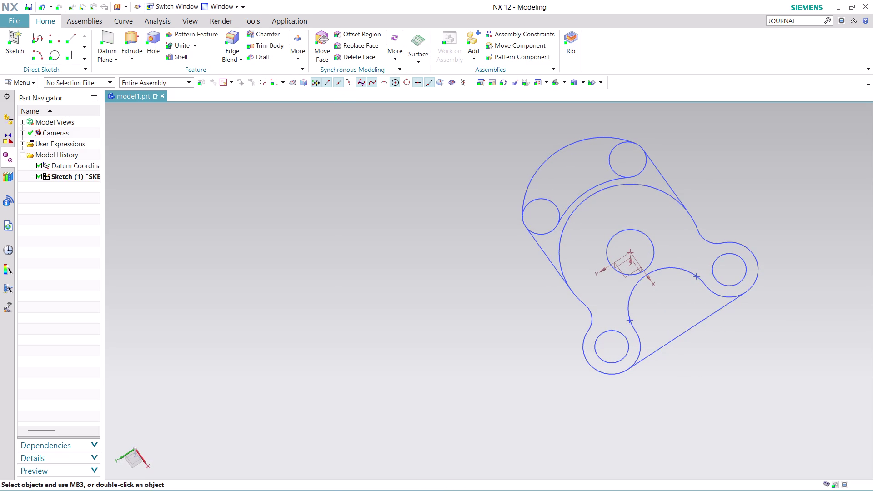
Reopen Extrude and begin picking the bracket sketch regions.
click(125, 39)
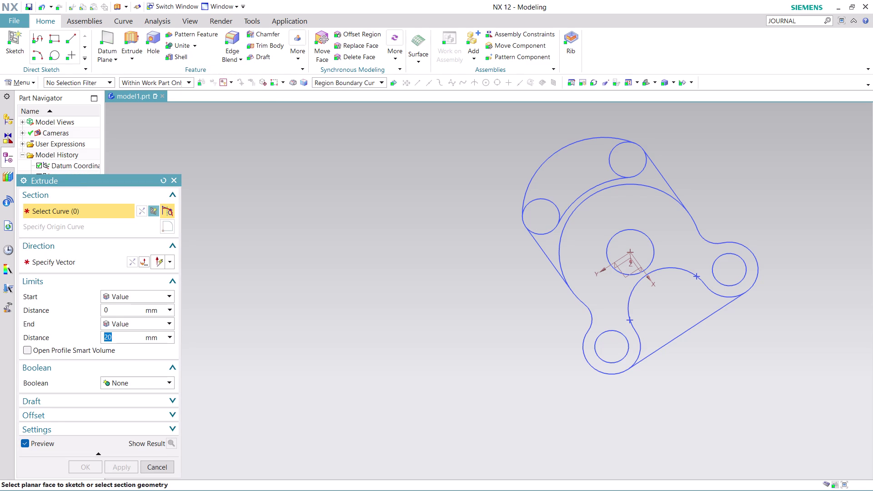
click(605, 292)
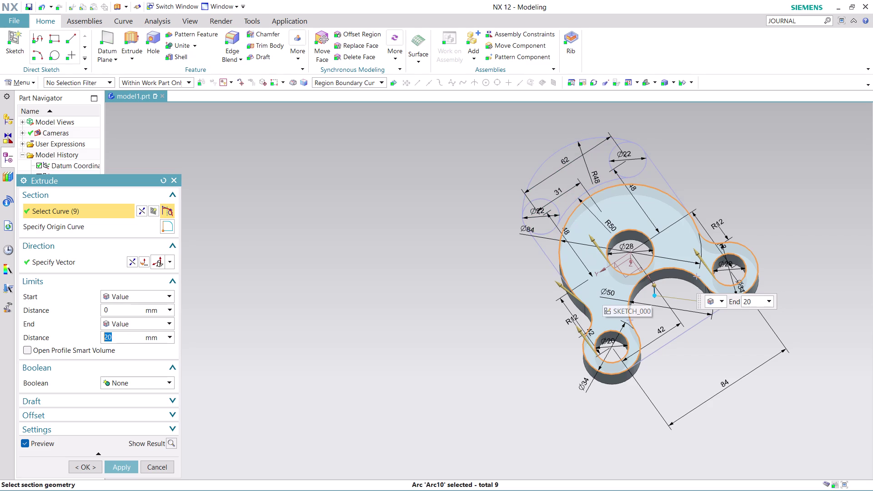
Add both Ø22 boss regions to the 20 mm extrusion selection.
middle_drag(788, 173, 757, 217)
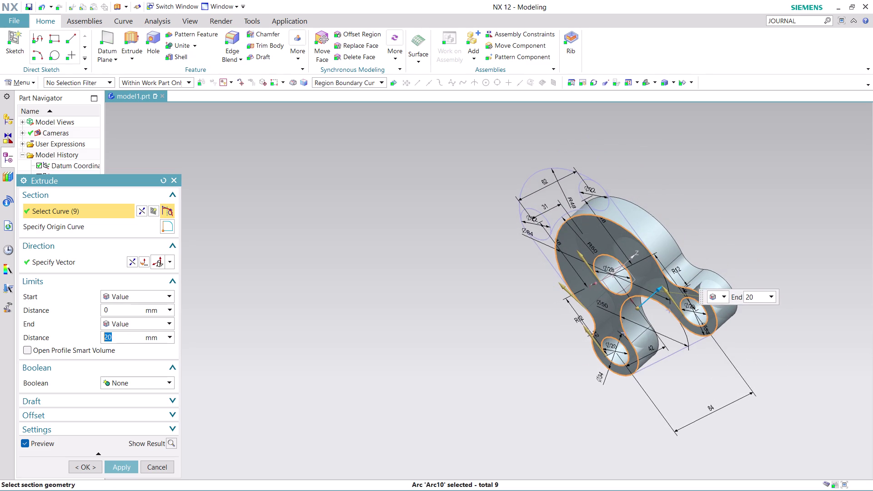
scroll(up, 3)
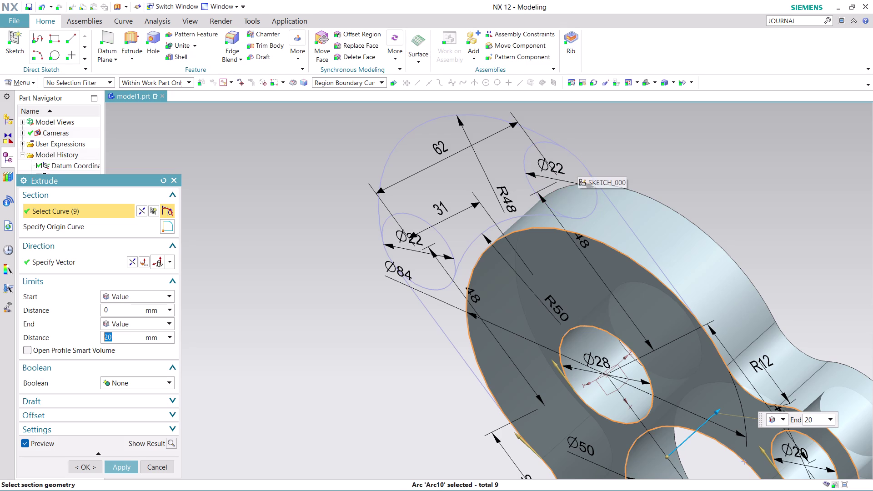
middle_drag(649, 153, 658, 151)
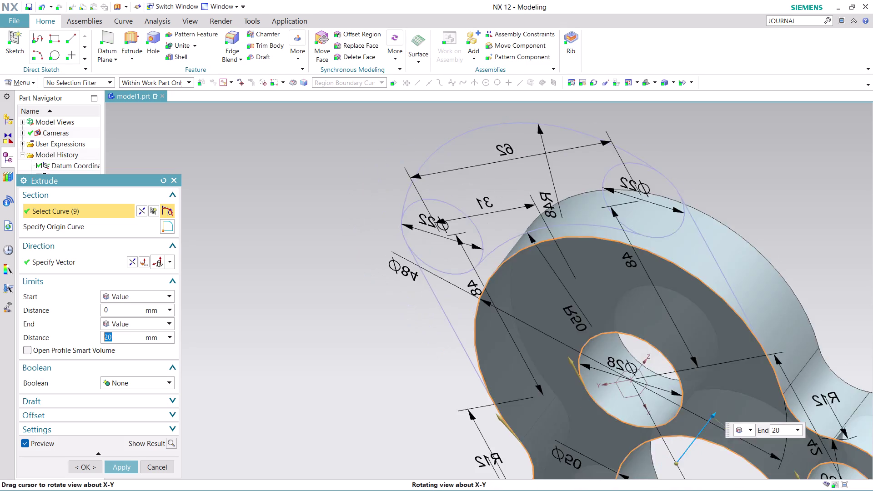
middle_drag(658, 151, 670, 134)
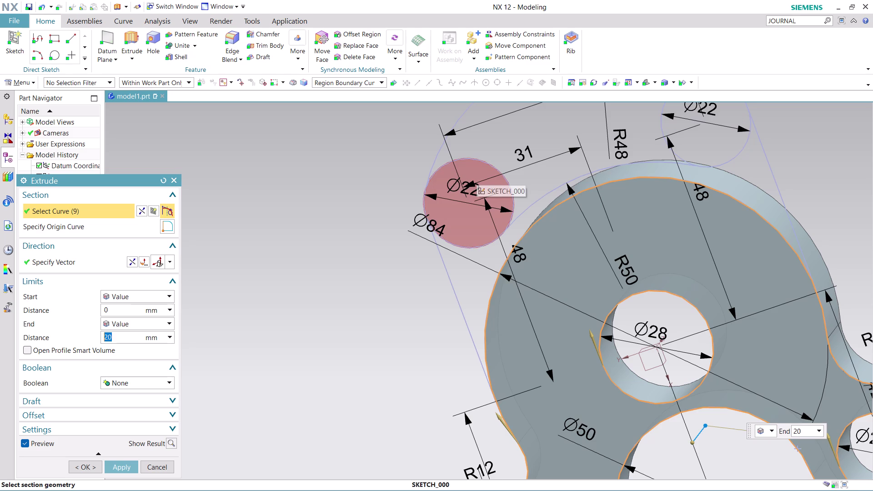
click(477, 173)
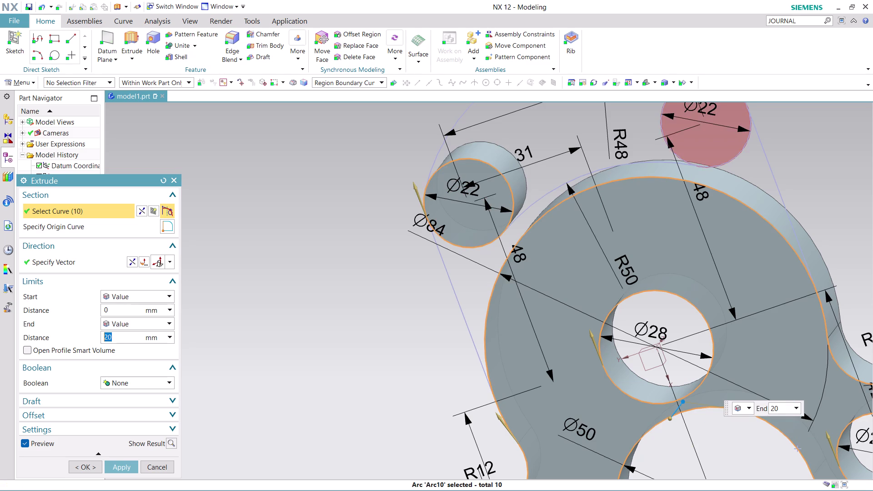
click(714, 141)
Inspect the bosses from behind, then discard the 20 mm extrusion preview.
scroll(up, 3)
scroll(down, 3)
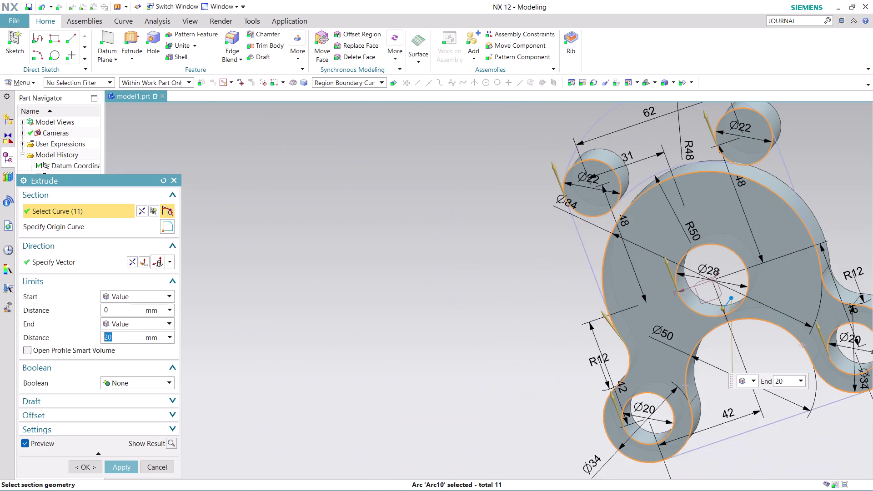
scroll(down, 3)
middle_drag(828, 150, 720, 172)
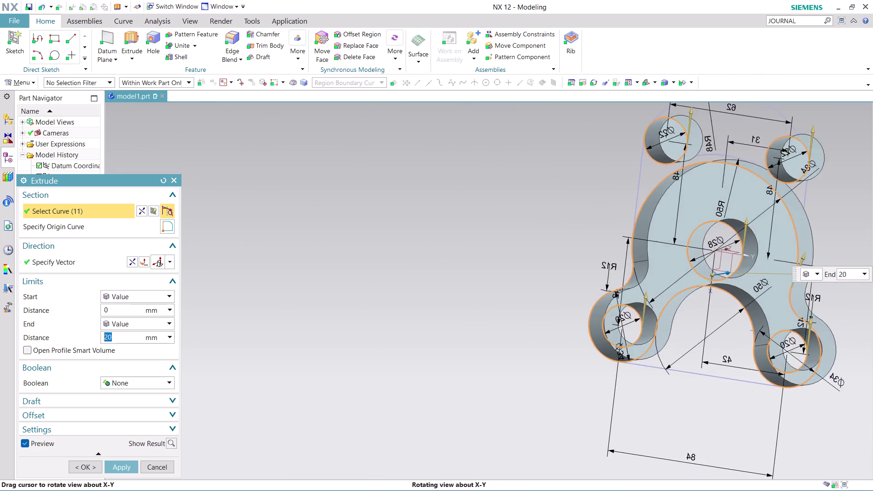
middle_drag(720, 172, 695, 174)
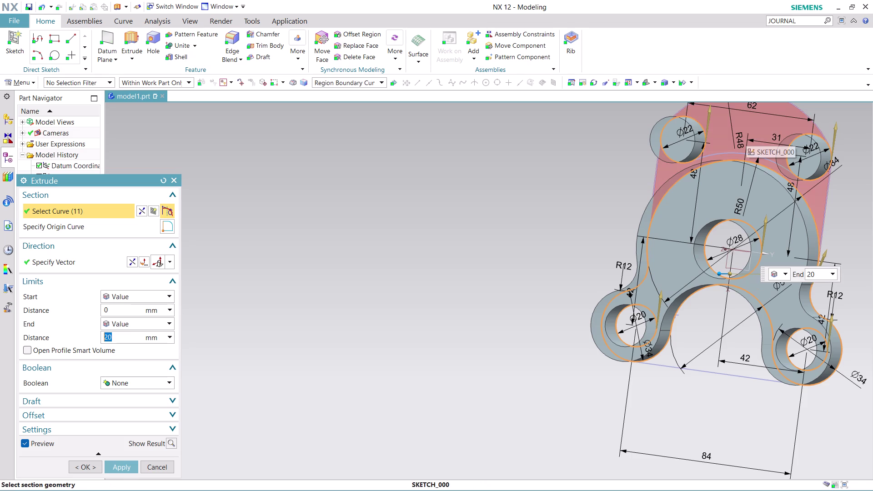
scroll(down, 3)
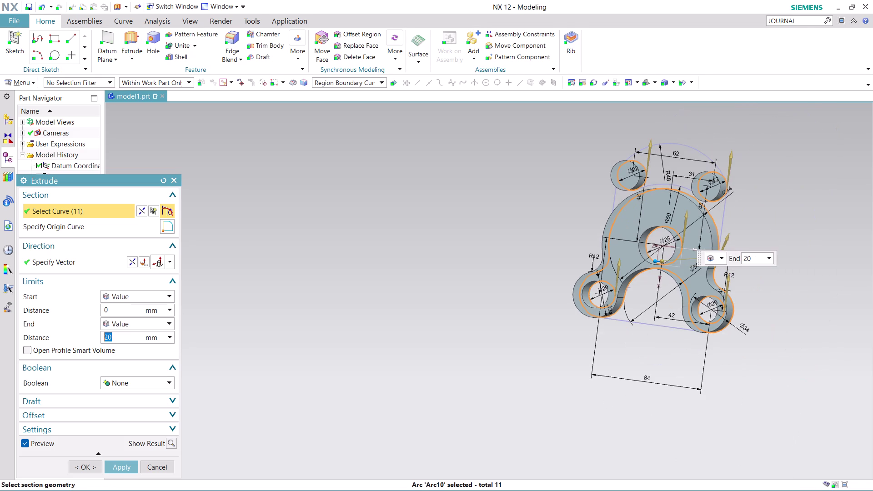
scroll(down, 3)
scroll(up, 3)
scroll(up, 3)
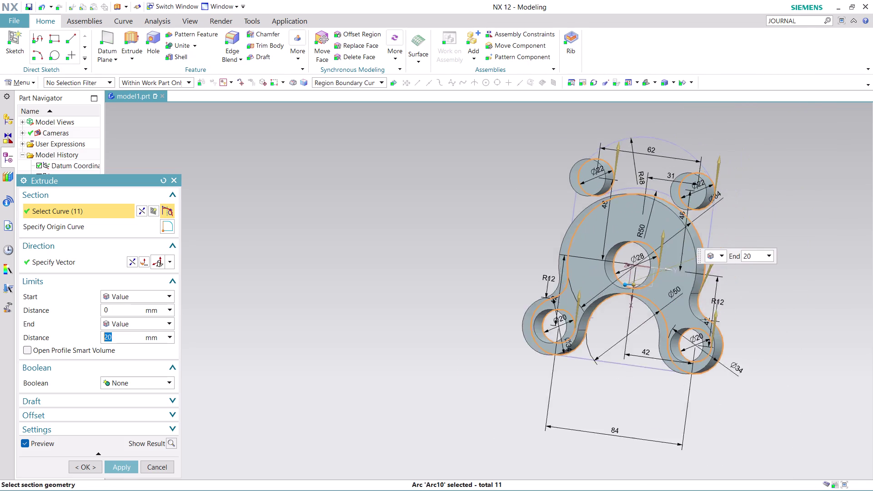
scroll(up, 3)
middle_drag(759, 233, 682, 202)
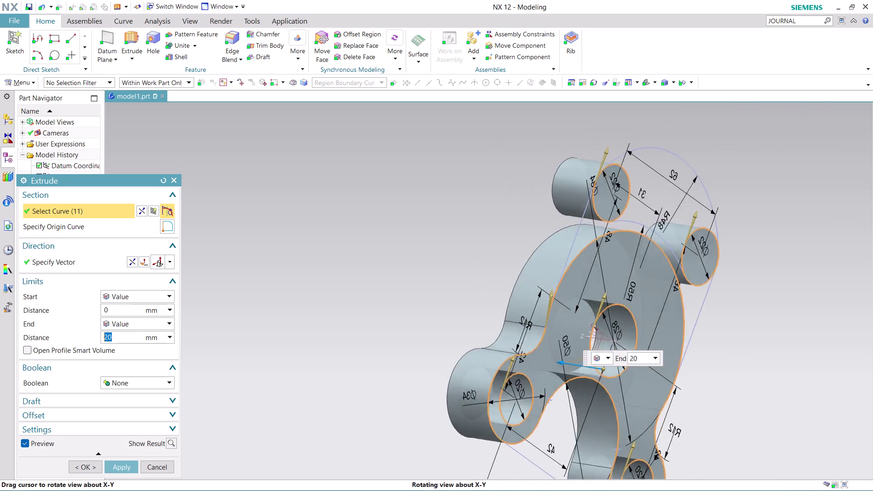
middle_drag(682, 202, 524, 153)
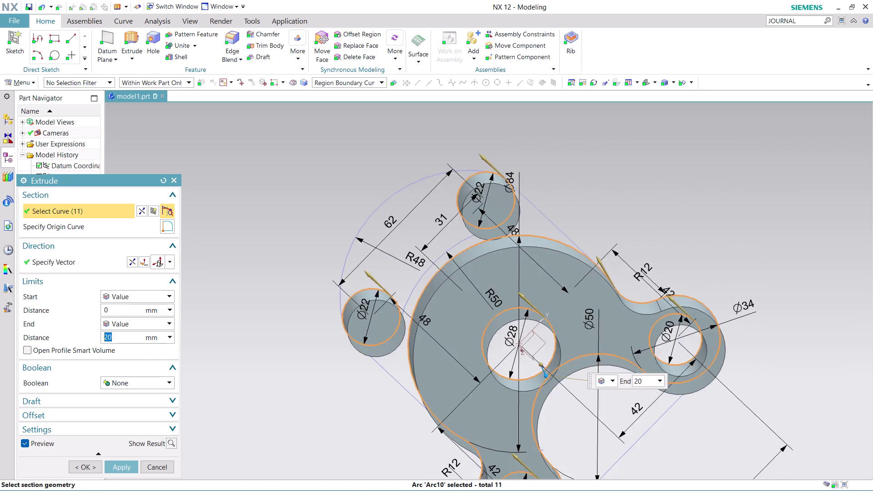
scroll(down, 3)
scroll(up, 3)
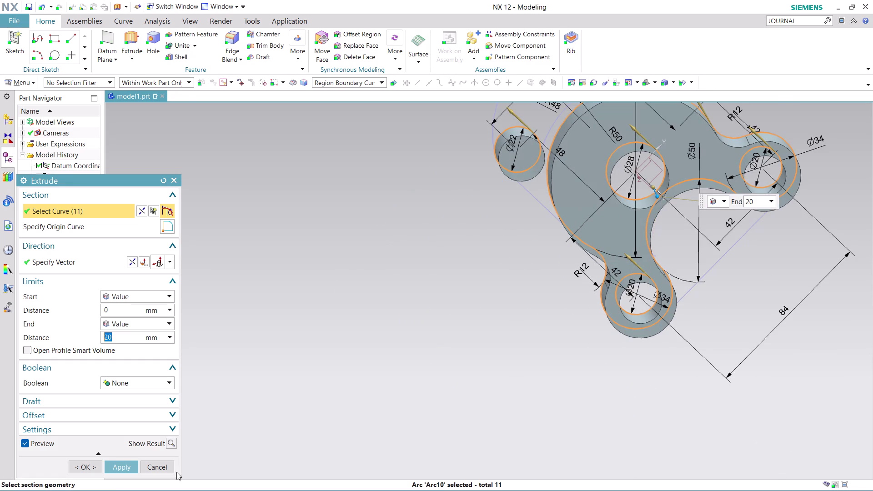
click(148, 470)
scroll(up, 3)
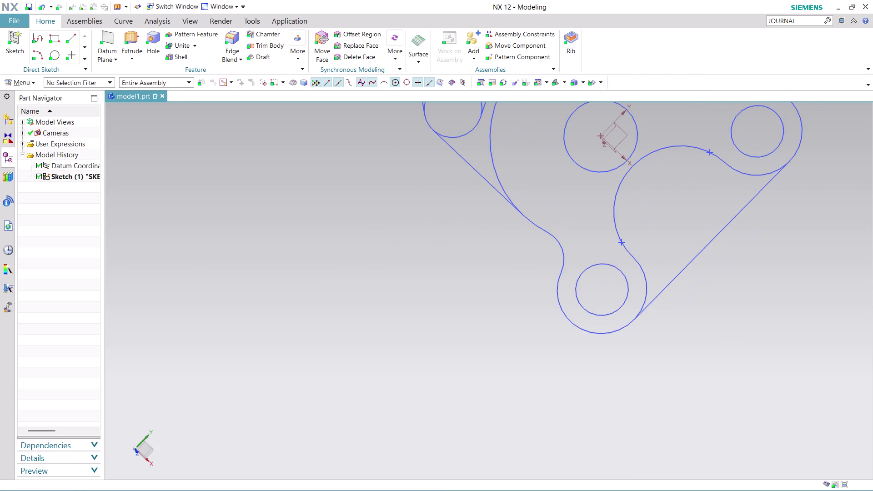
middle_drag(775, 311, 616, 444)
scroll(down, 3)
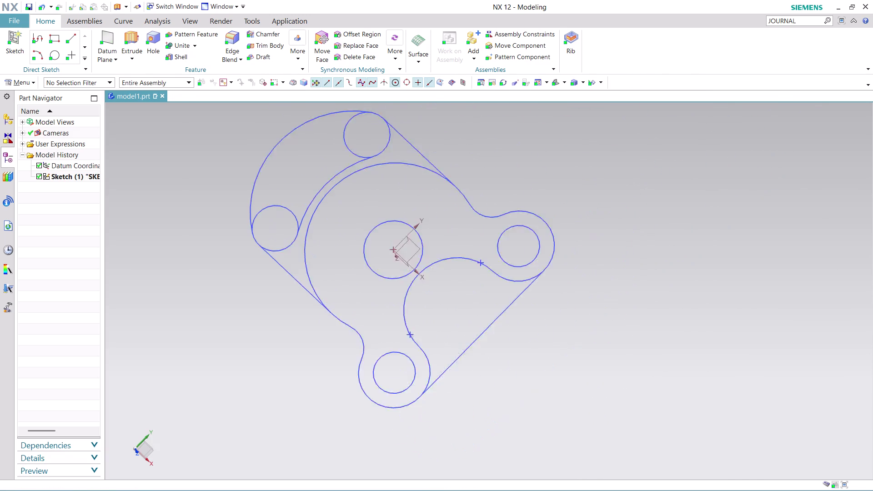
scroll(down, 3)
scroll(up, 3)
scroll(up, 3)
scroll(up, 3)
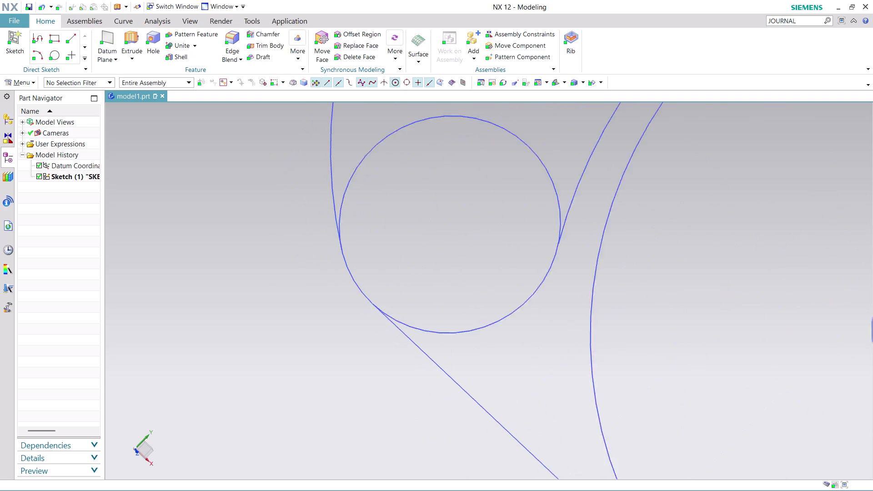
scroll(up, 3)
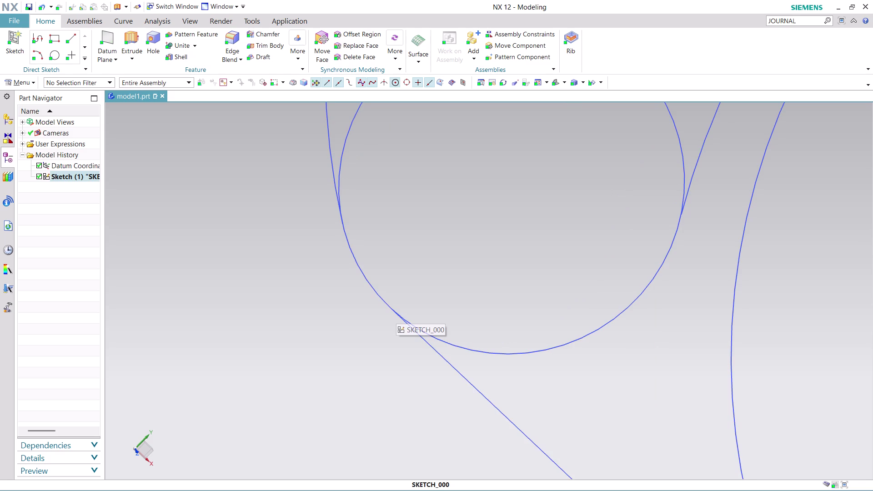
scroll(up, 3)
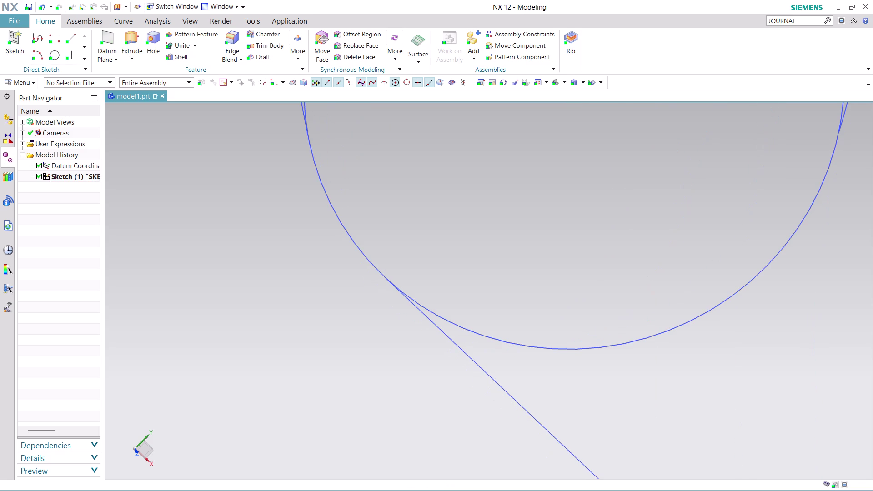
scroll(down, 3)
scroll(down, 3)
scroll(down, 3)
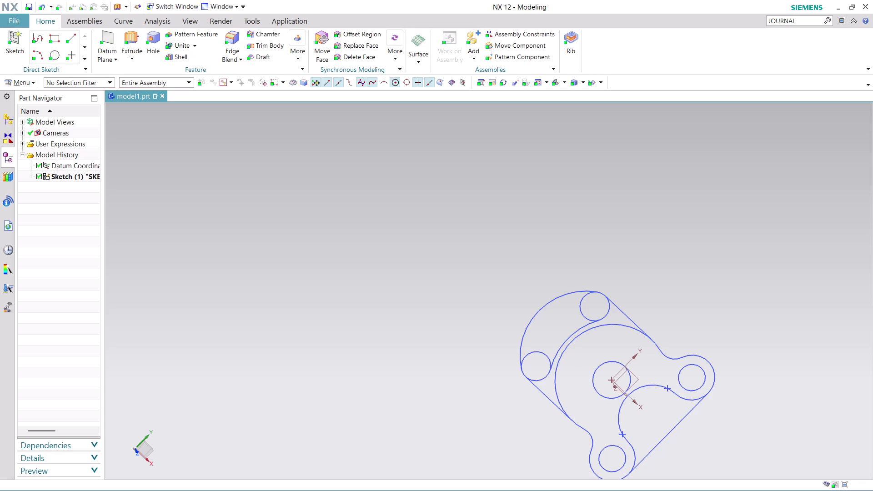
middle_drag(724, 428, 662, 362)
middle_drag(662, 362, 613, 360)
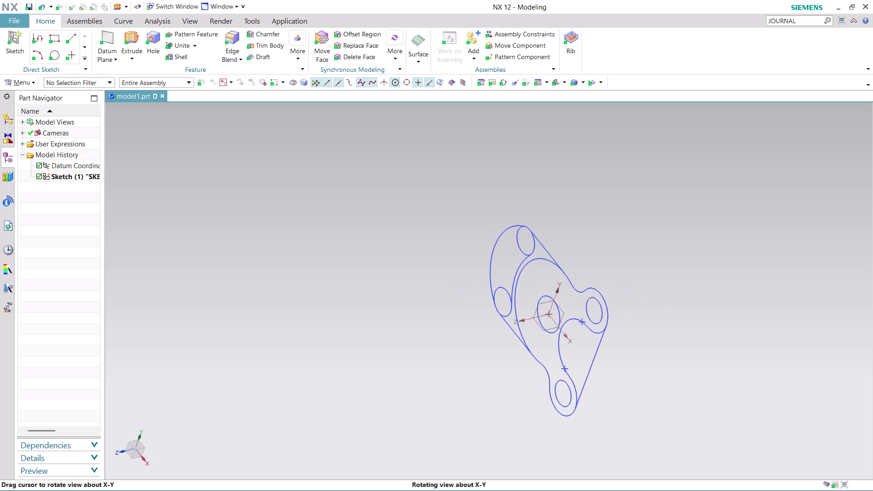
middle_drag(613, 360, 417, 273)
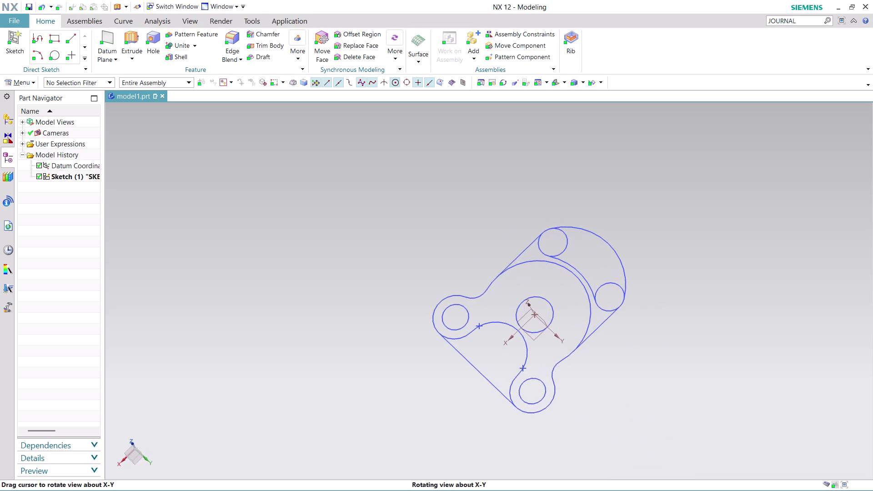
middle_drag(416, 274, 414, 278)
scroll(down, 3)
scroll(up, 3)
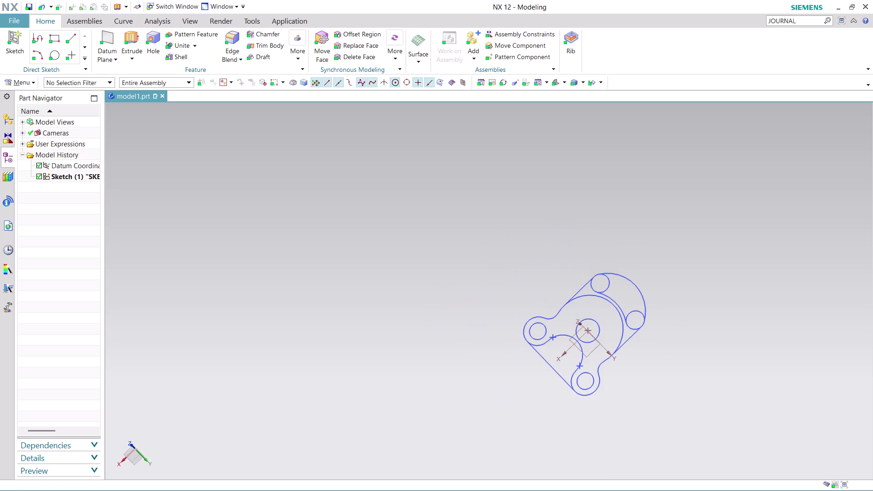
scroll(up, 3)
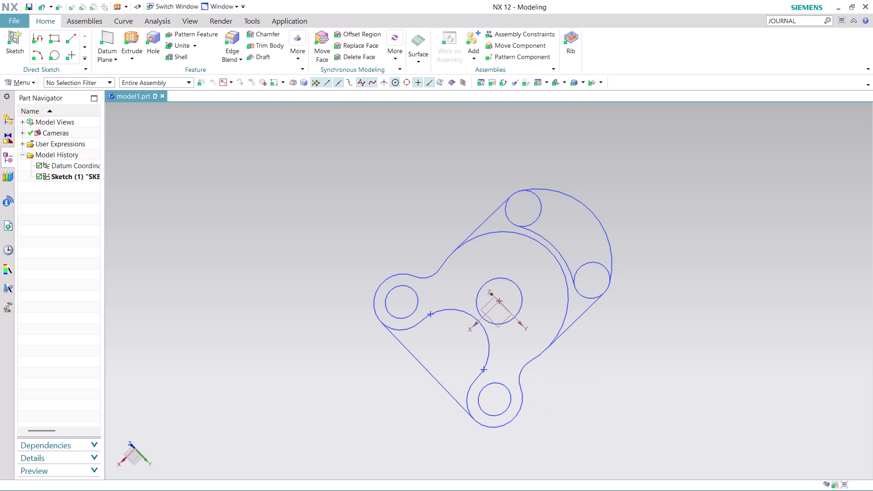
click(127, 40)
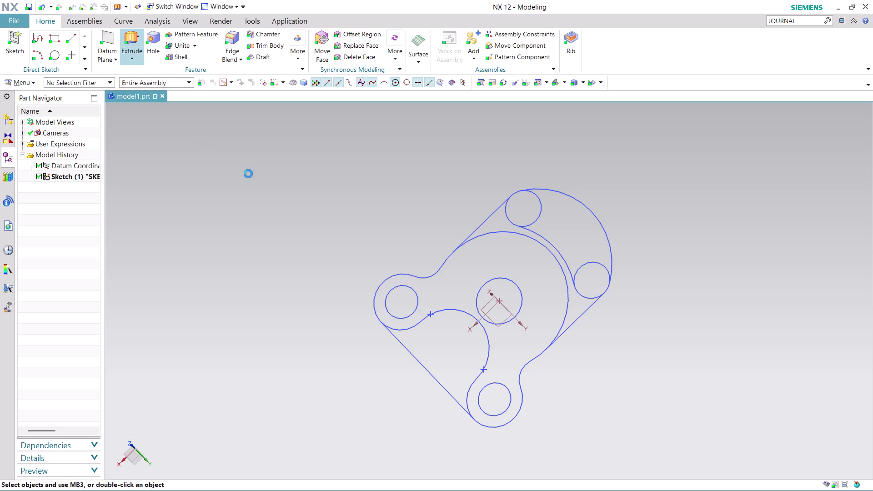
Try extruding the main bracket region plus upper lobe, then abandon that attempt.
click(522, 273)
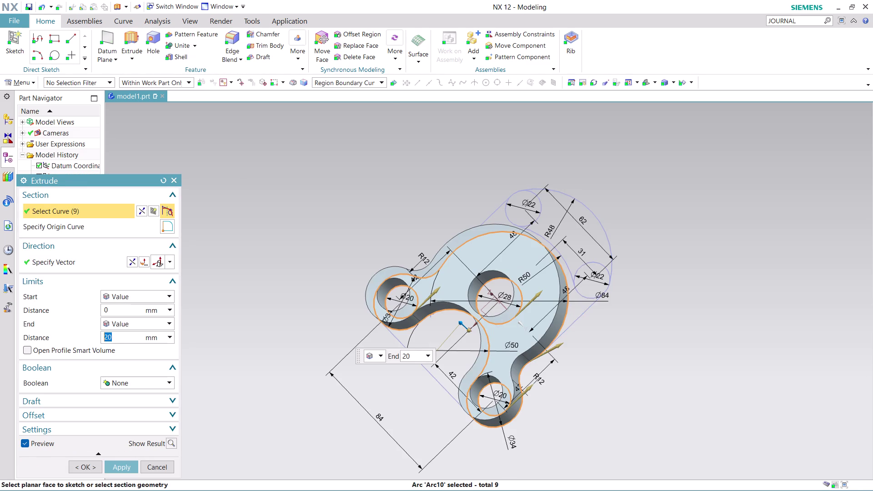
middle_drag(619, 355, 589, 323)
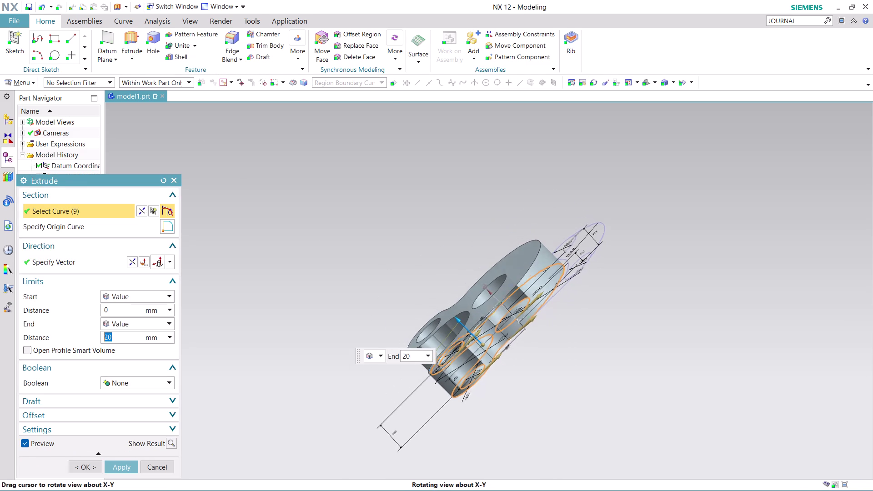
middle_drag(589, 324, 589, 323)
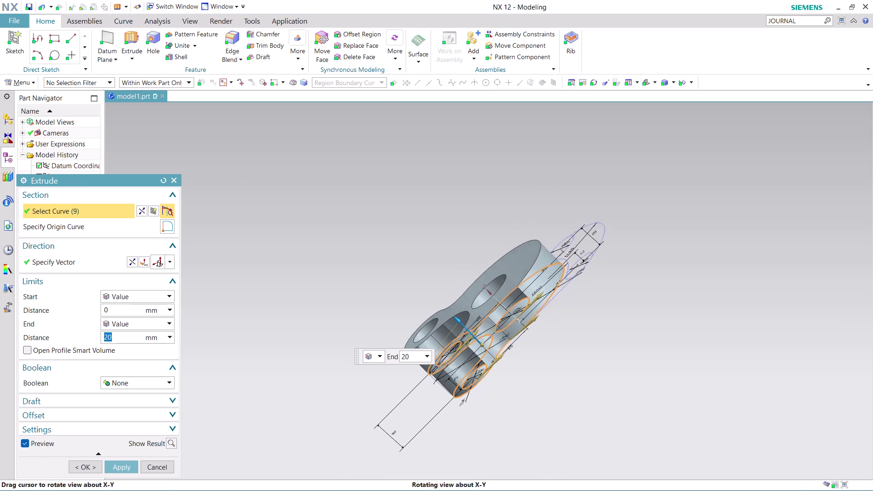
middle_drag(589, 323, 597, 331)
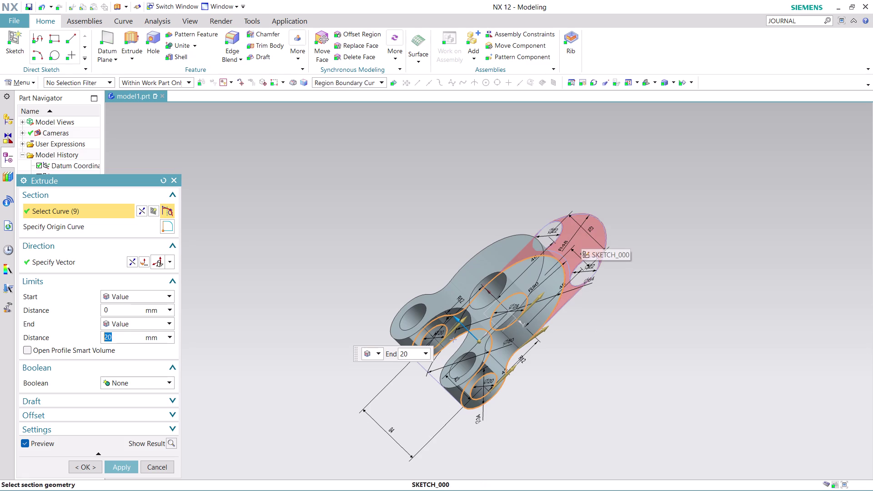
click(581, 237)
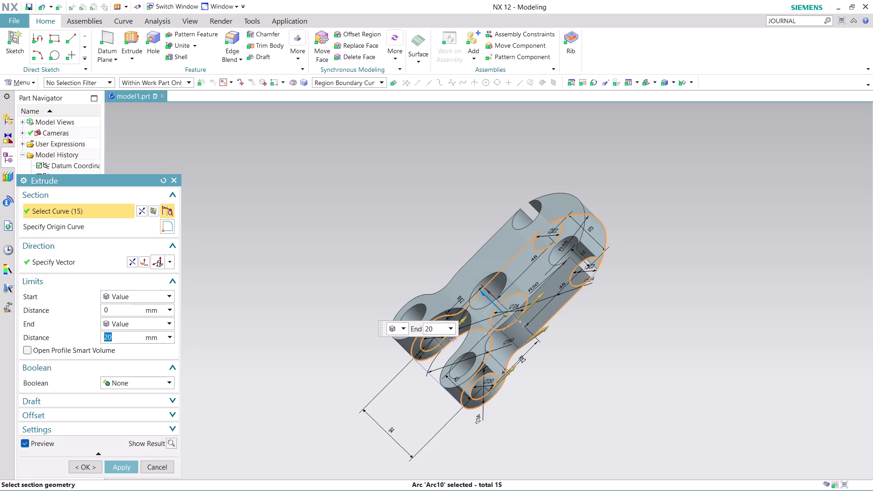
click(160, 468)
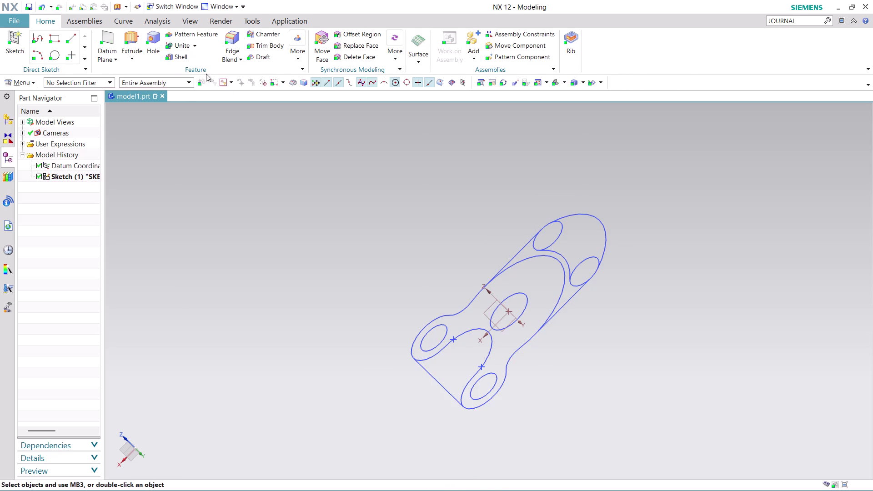
Extrude only the main bracket region 20 mm into a solid.
click(138, 37)
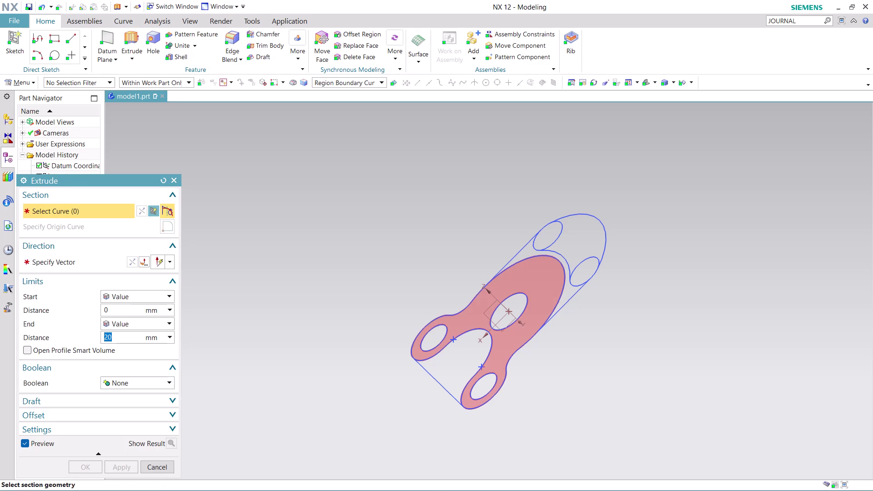
click(545, 297)
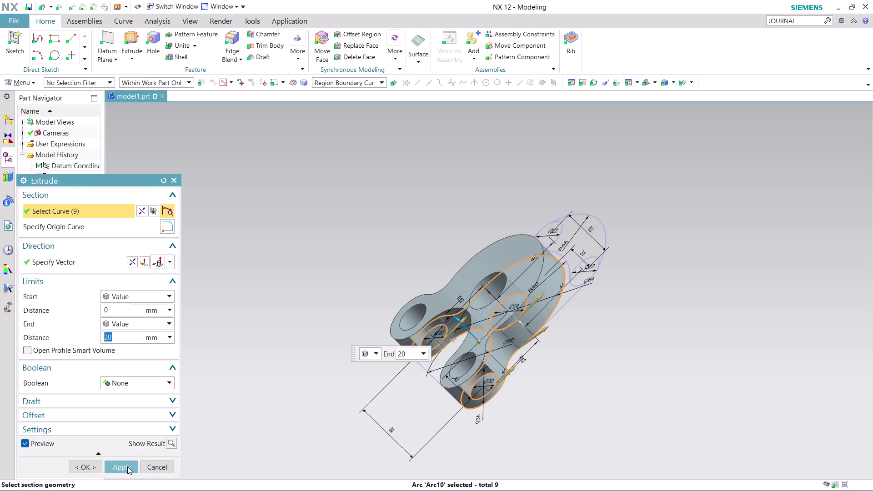
click(127, 466)
middle_drag(650, 360, 573, 310)
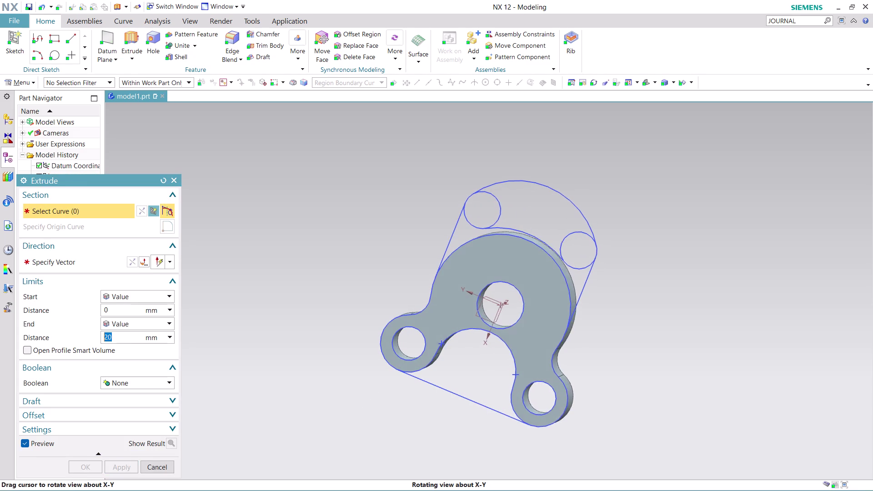
middle_drag(573, 309, 544, 305)
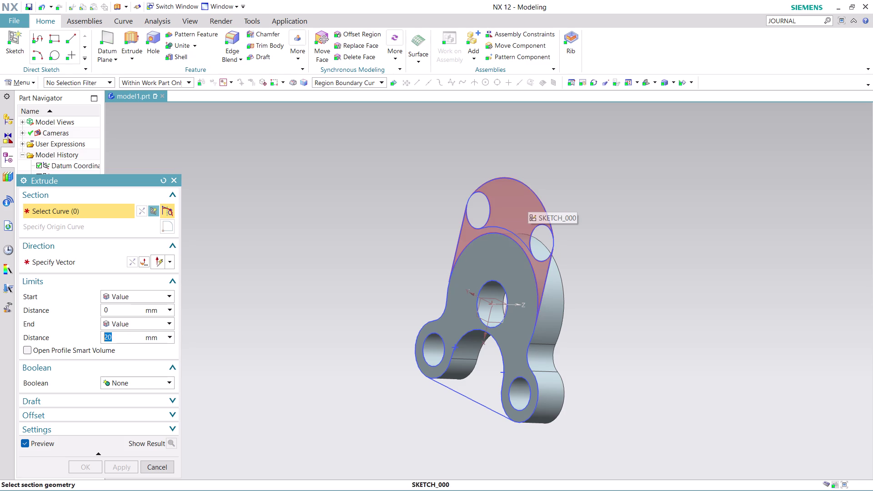
scroll(up, 3)
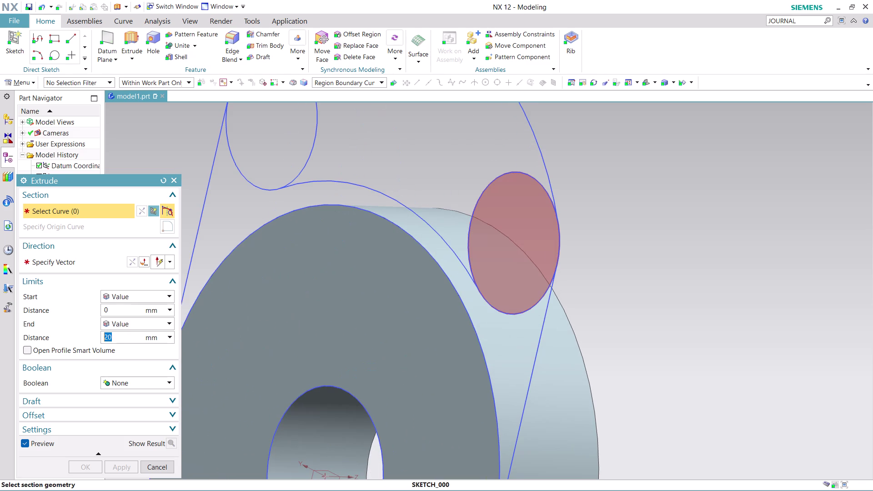
middle_drag(625, 268, 562, 253)
scroll(down, 3)
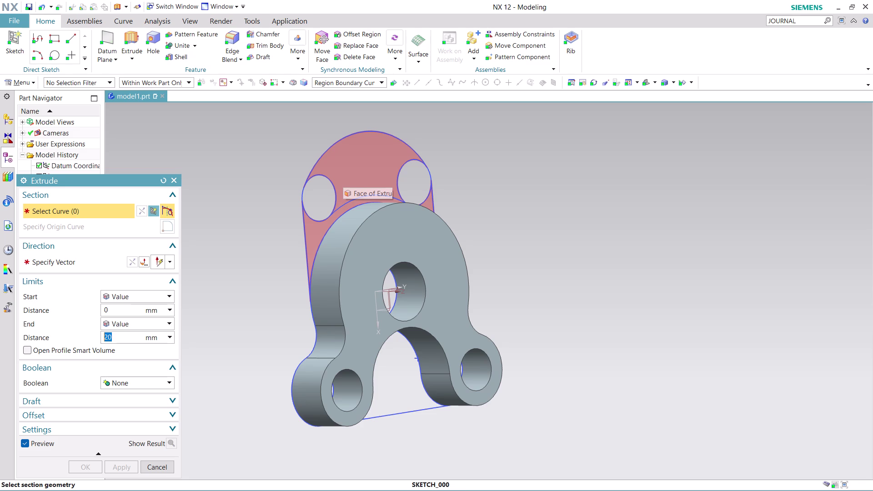
scroll(up, 3)
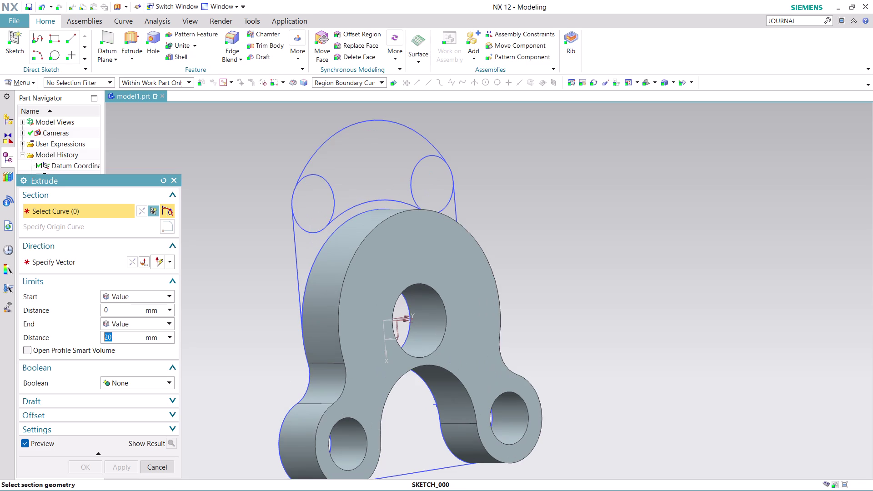
middle_drag(604, 239, 588, 238)
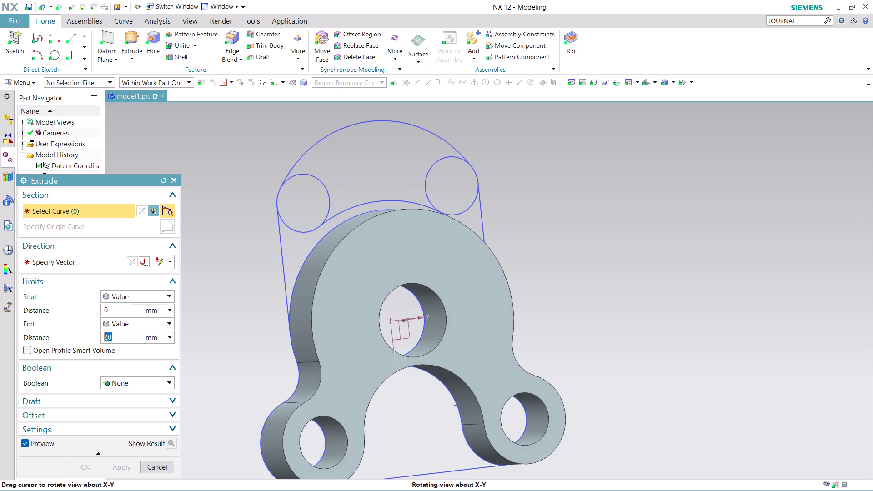
middle_drag(588, 238, 569, 241)
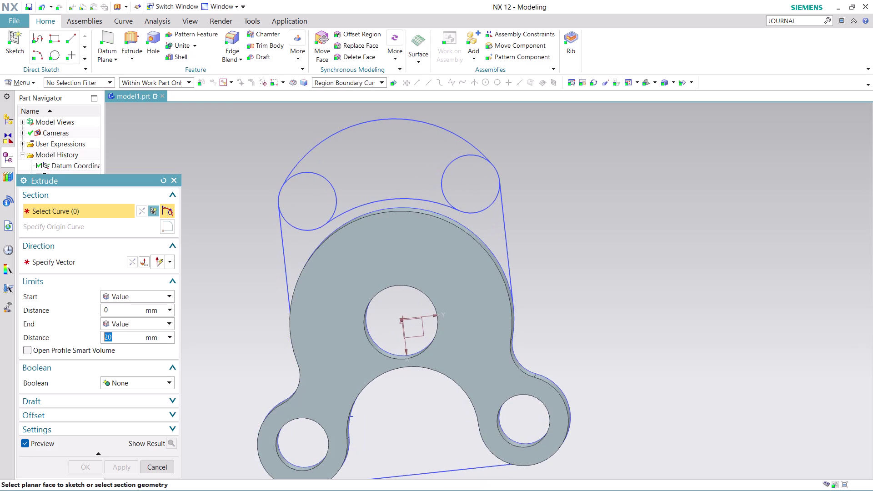